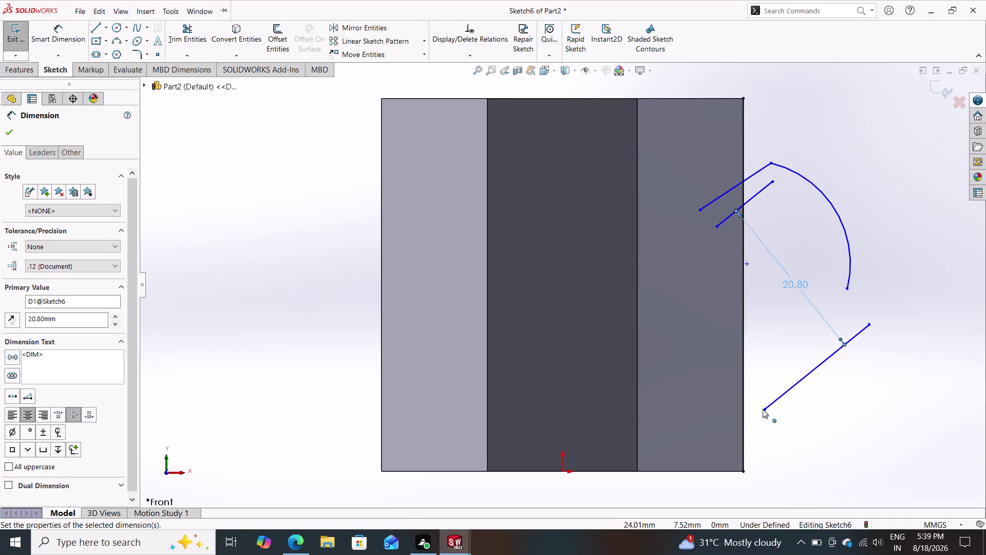
Stretch the lower handle line down-left and line up the short upper line with the upper line.
drag(764, 409, 729, 431)
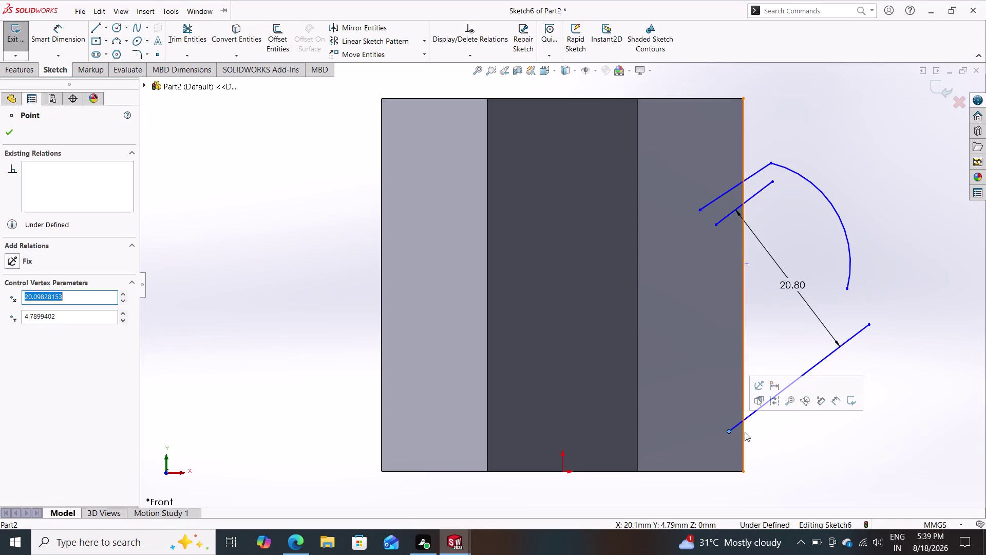
click(787, 443)
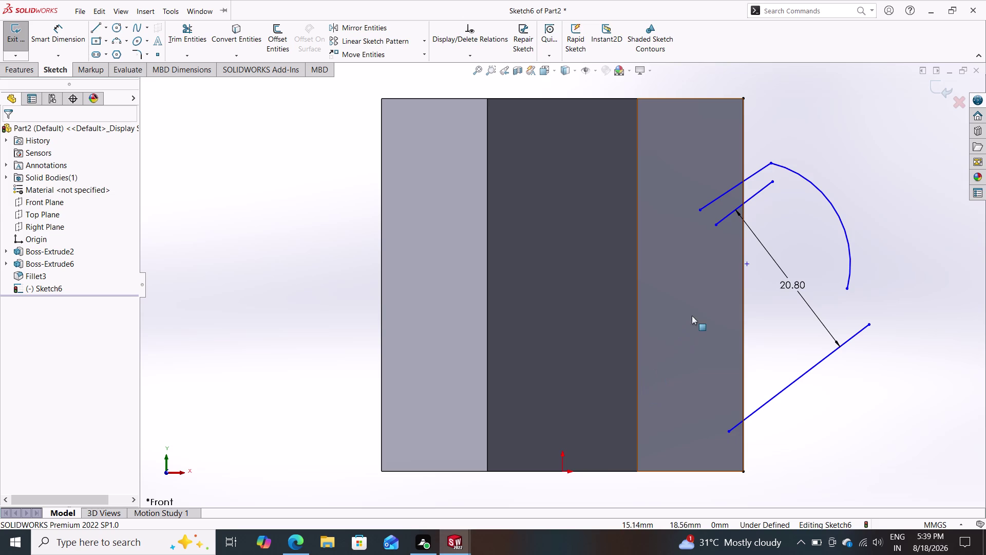
drag(731, 214, 730, 211)
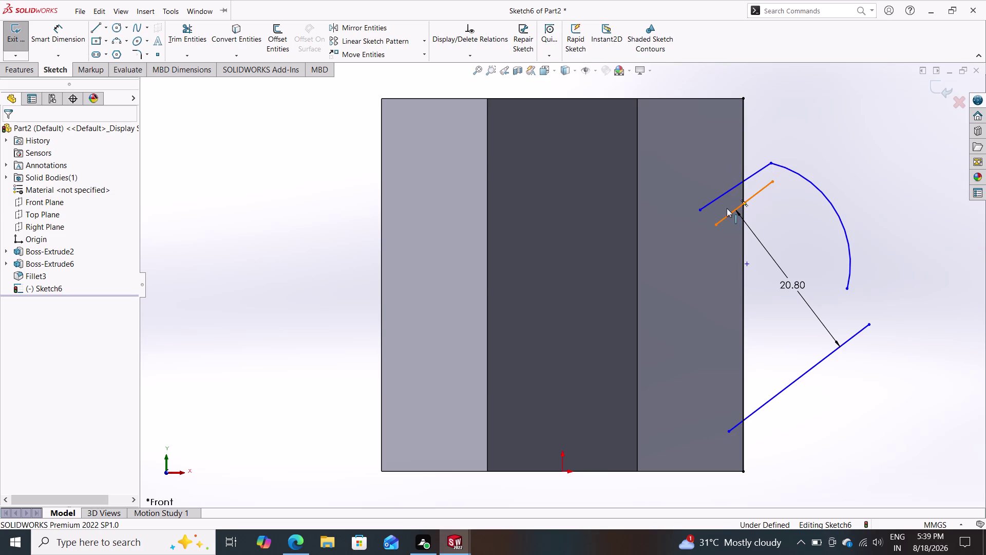
drag(730, 212, 712, 182)
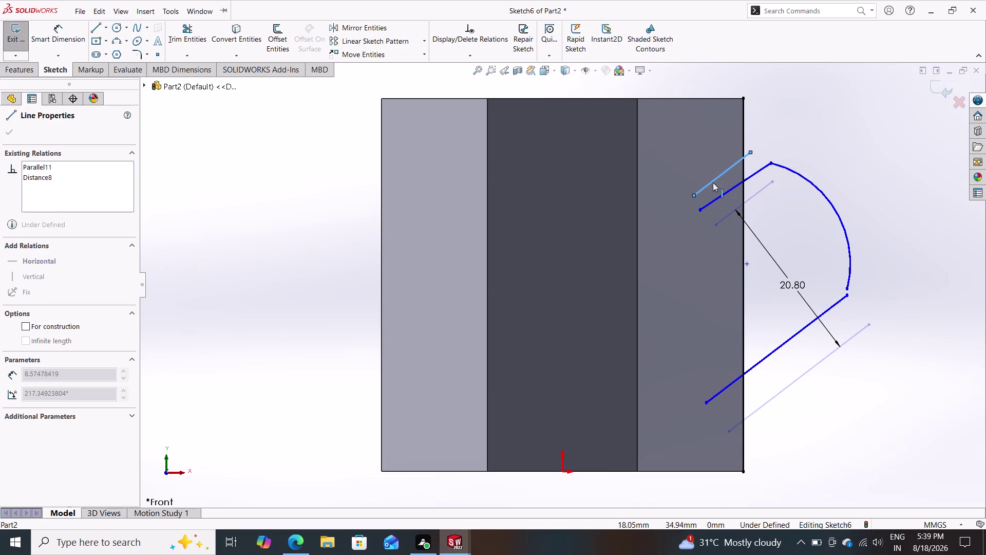
drag(712, 182, 721, 186)
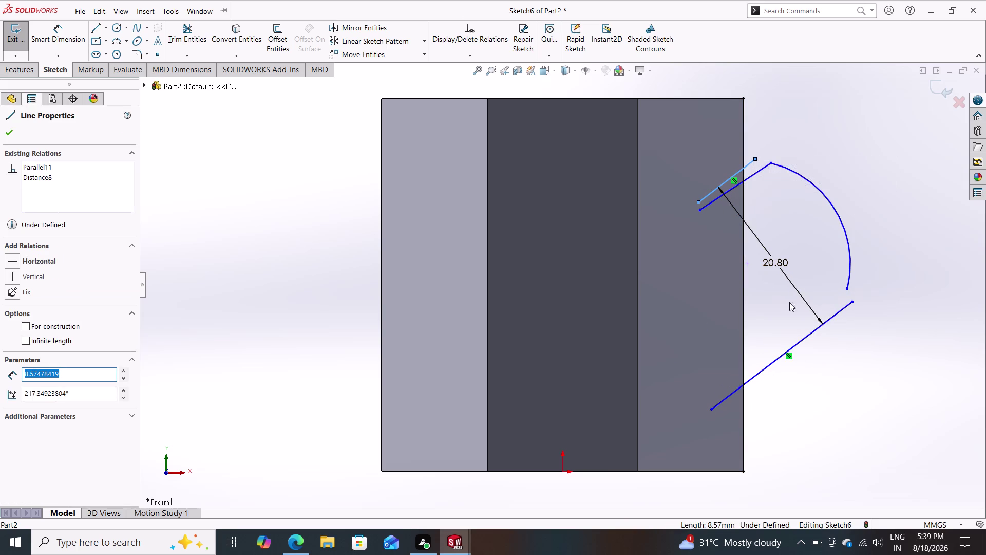
click(822, 353)
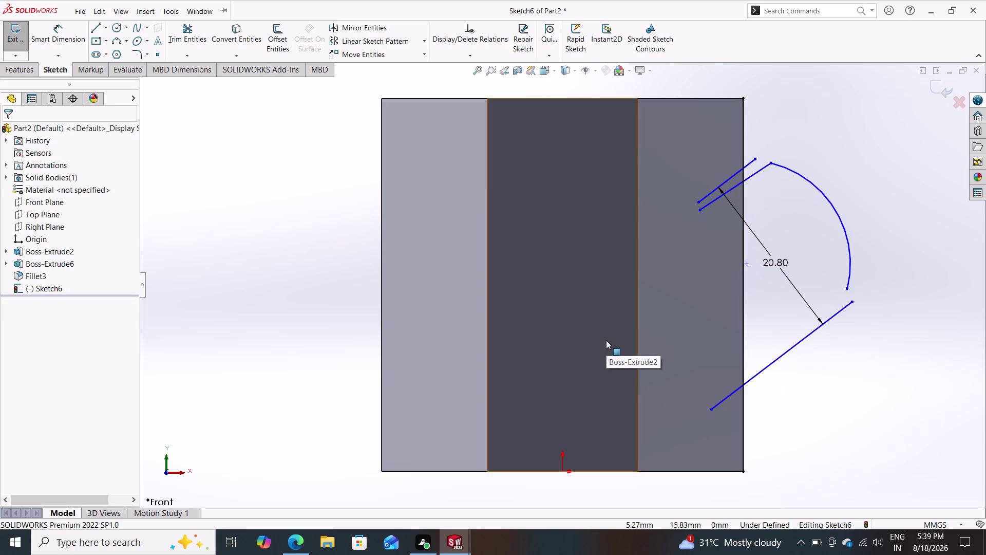
Move the arc-attached upper line onto the other upper line and delete the duplicate.
drag(753, 175, 751, 173)
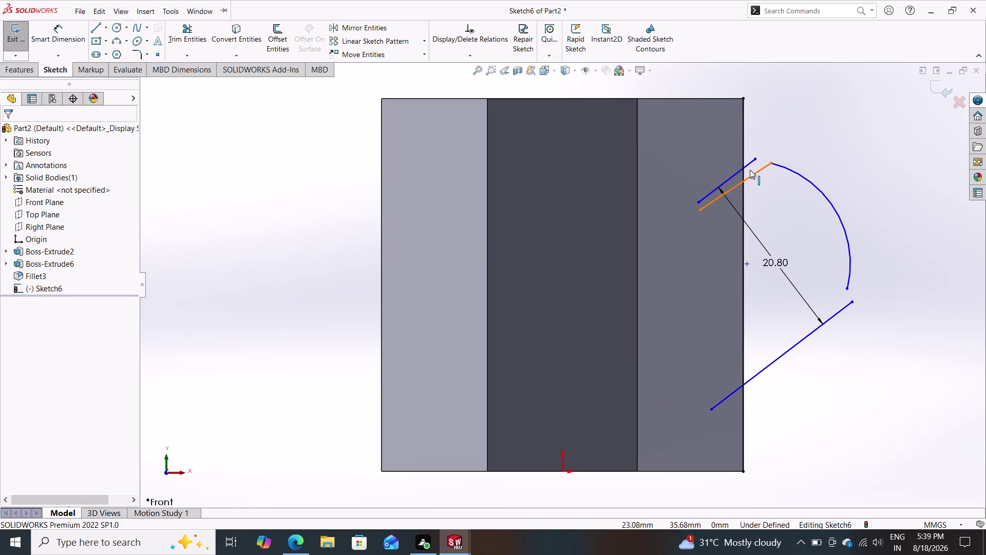
drag(752, 173, 766, 126)
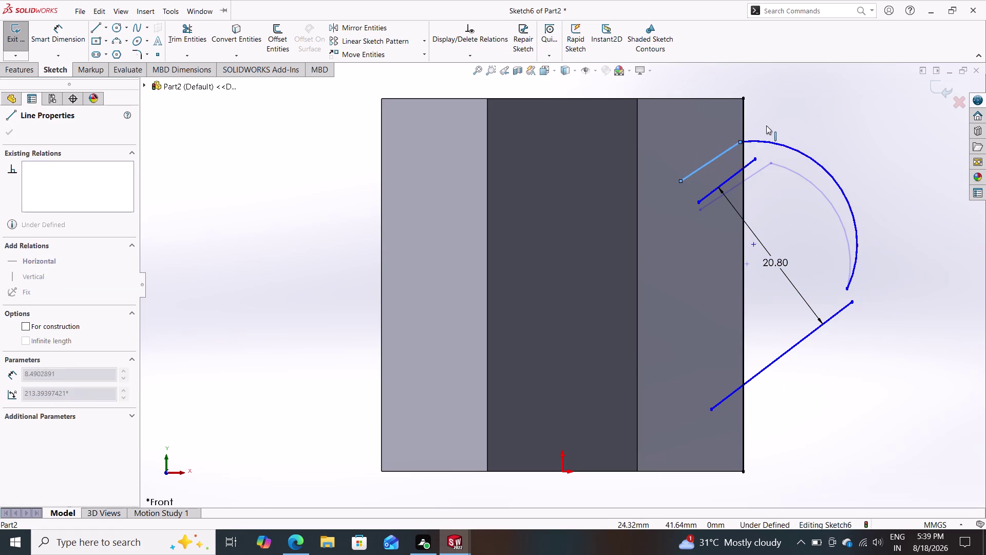
drag(765, 127, 770, 182)
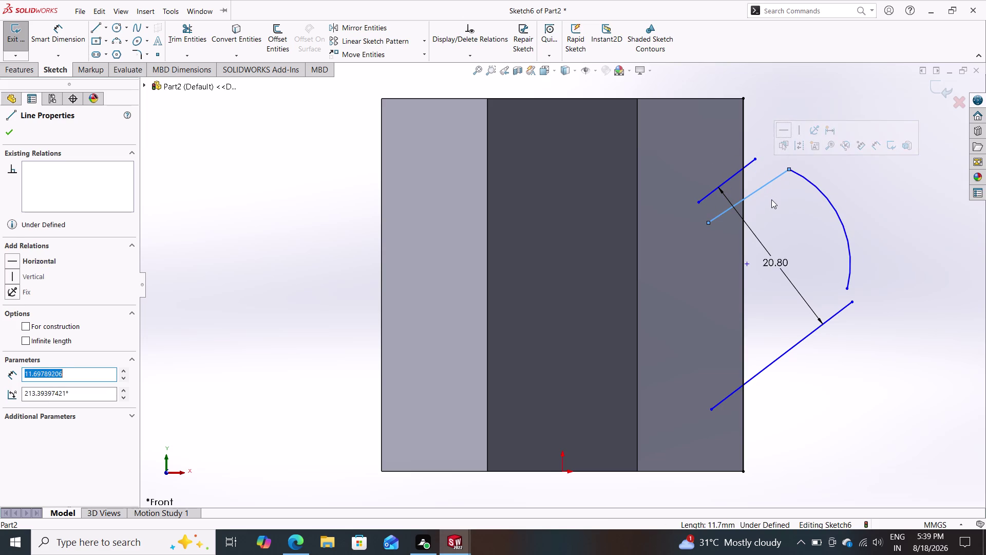
click(771, 199)
drag(755, 189, 744, 163)
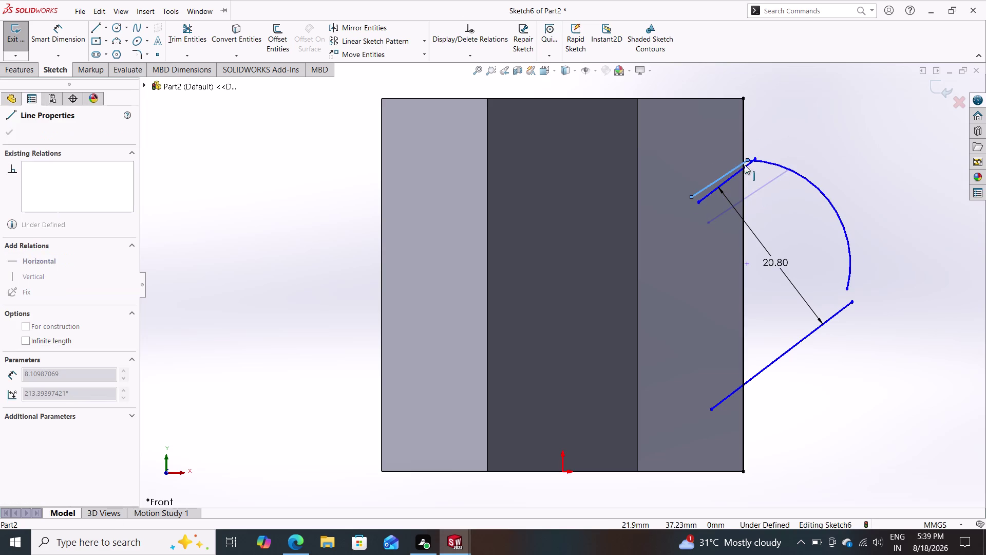
drag(744, 163, 770, 193)
key(Delete)
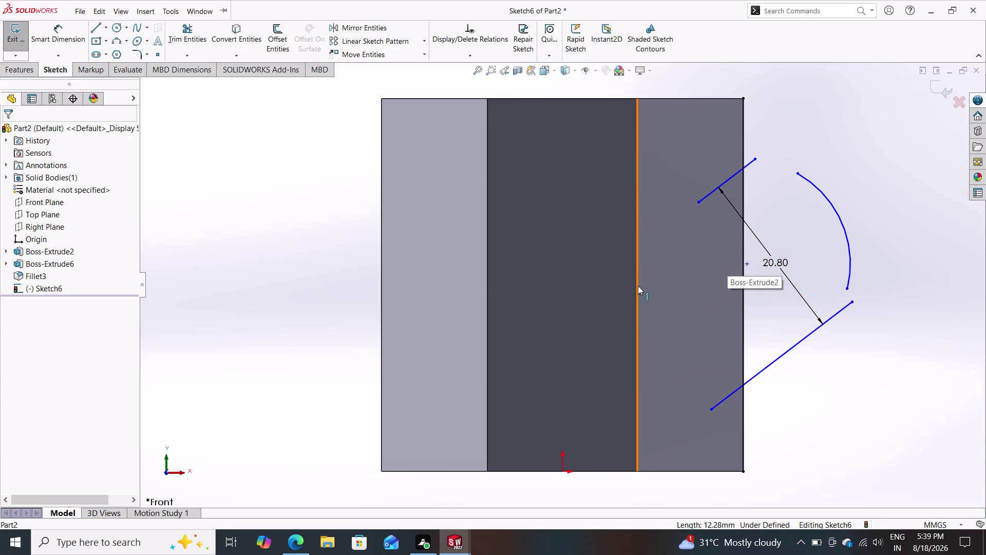
click(95, 26)
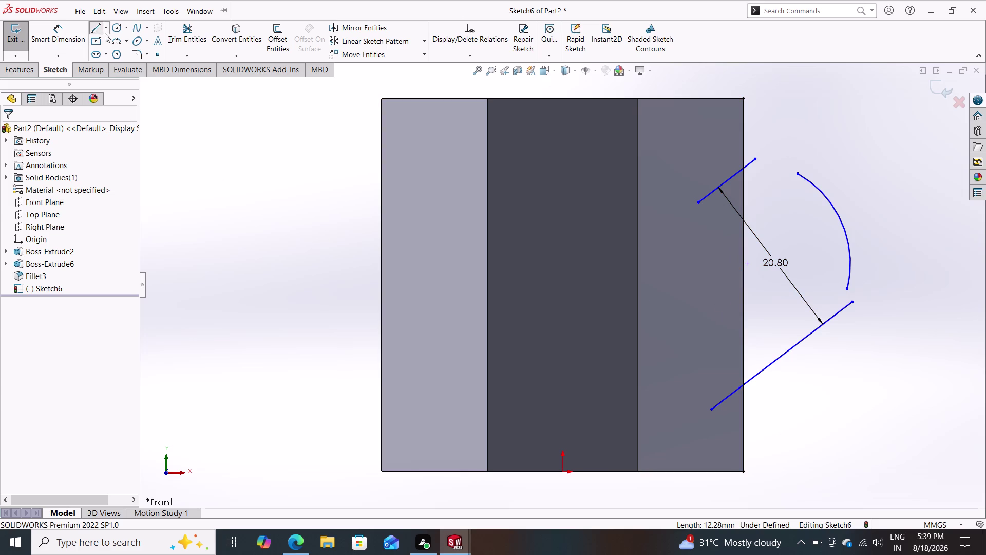
Draw a slanted line just below the lower handle line, roughly parallel to it.
click(722, 430)
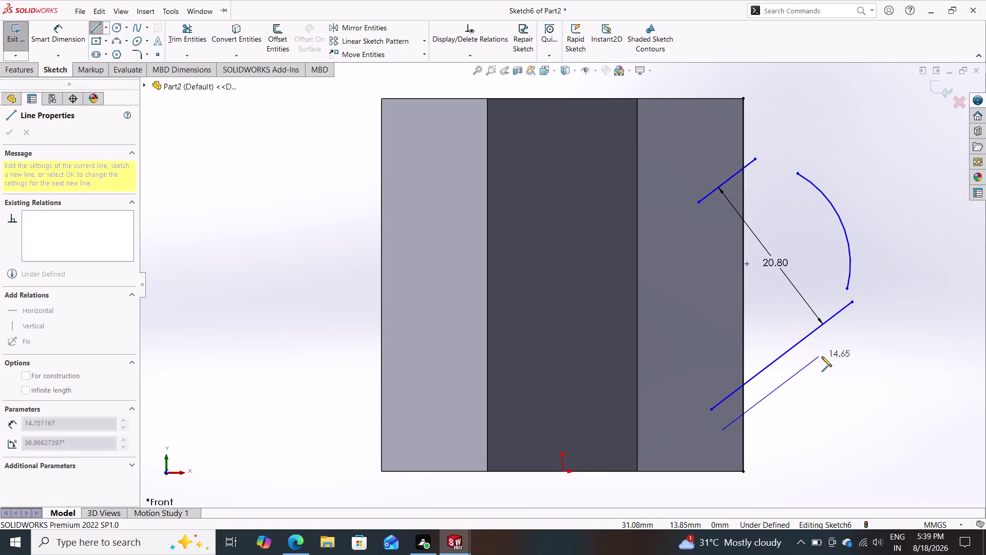
click(849, 339)
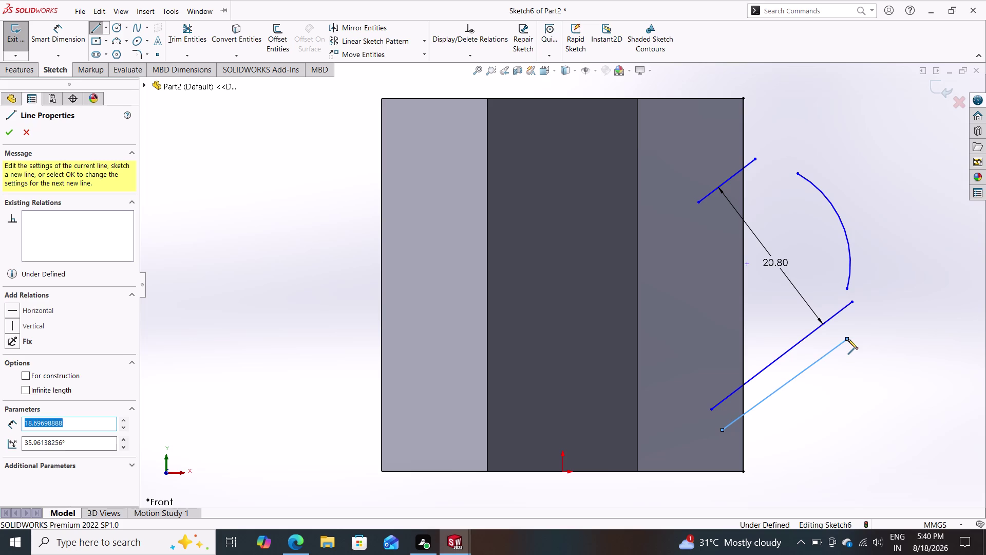
key(Escape)
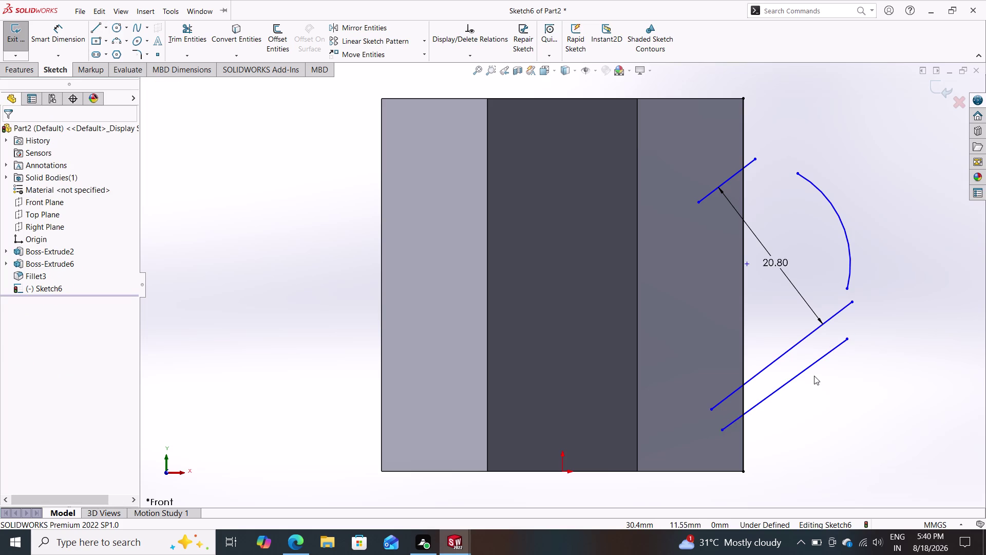
click(775, 359)
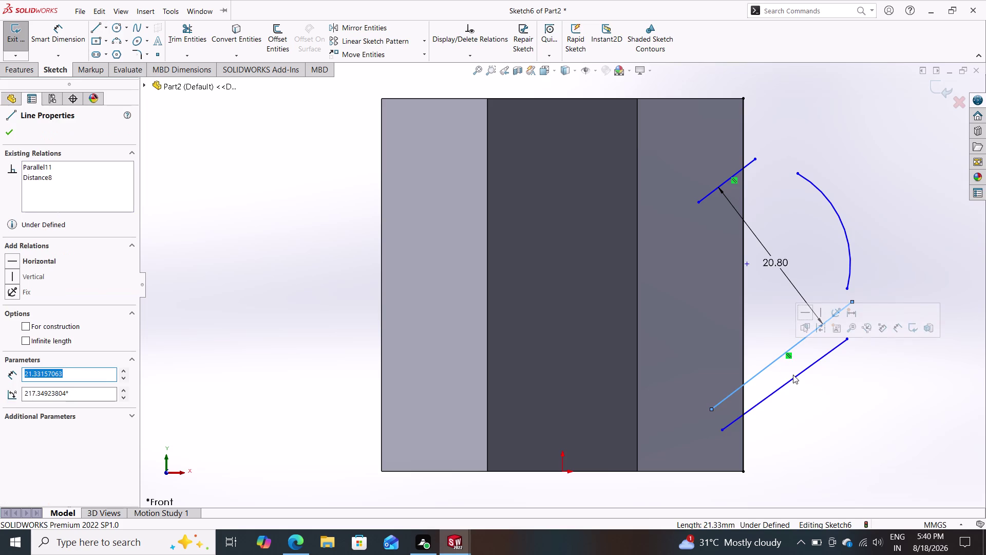
click(793, 375)
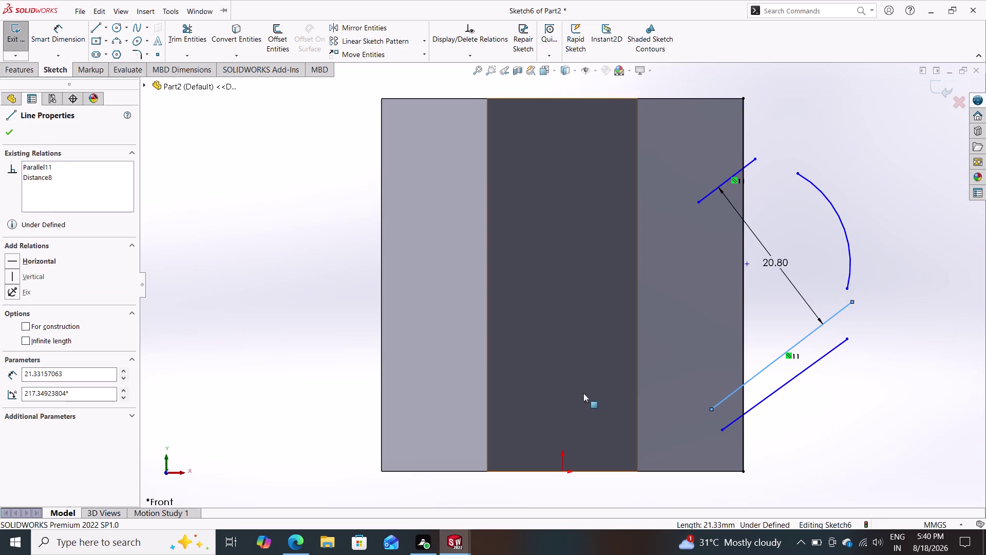
key(Escape)
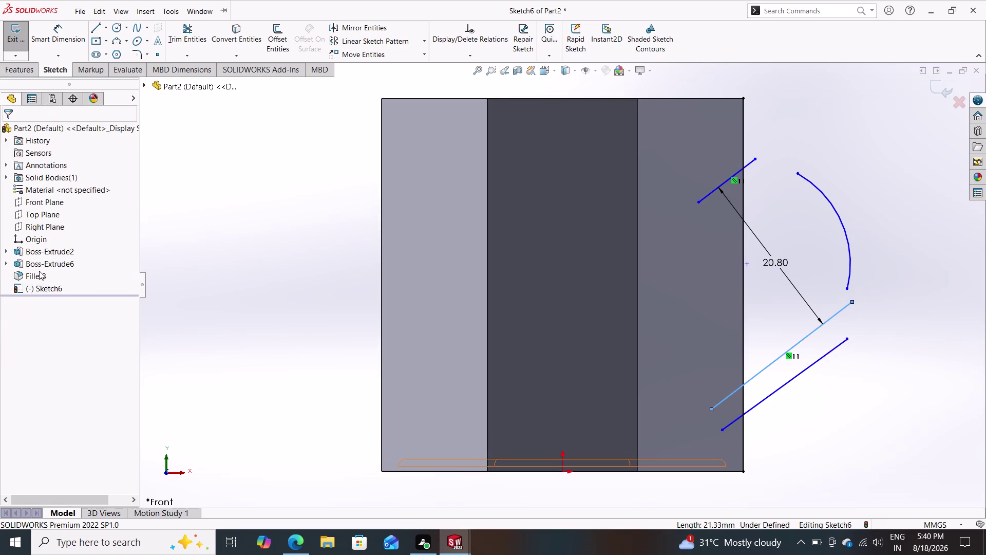
key(Escape)
key(Escape)
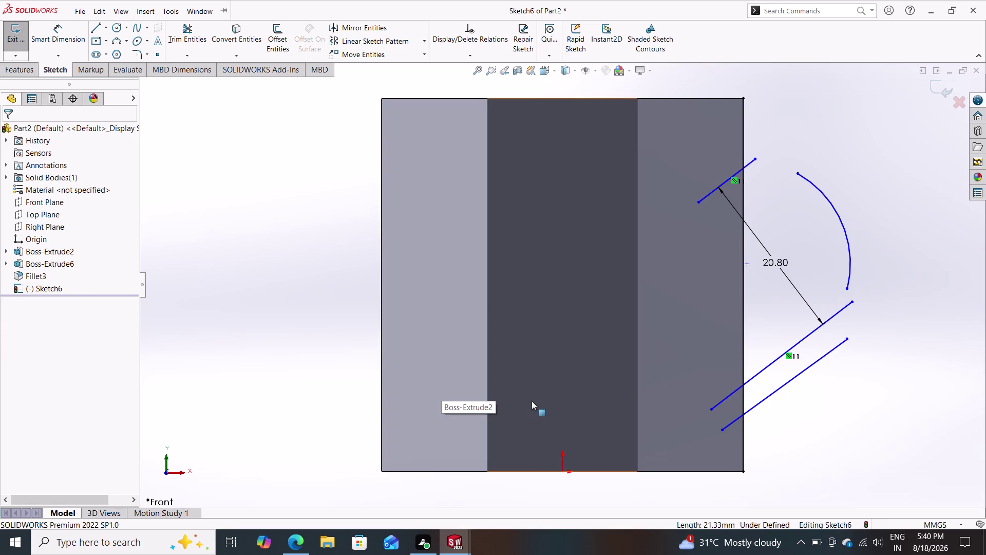
click(727, 182)
key(Delete)
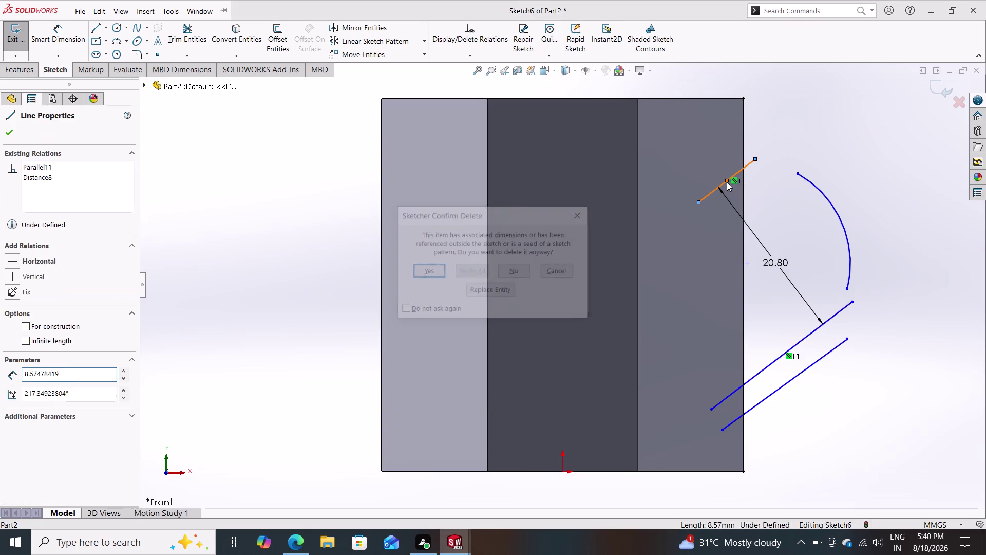
click(582, 217)
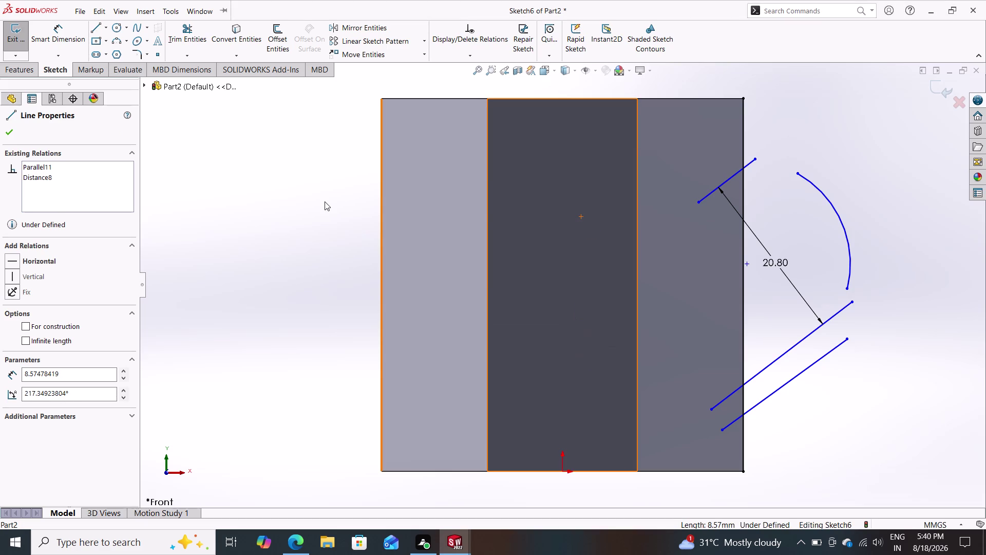
click(59, 30)
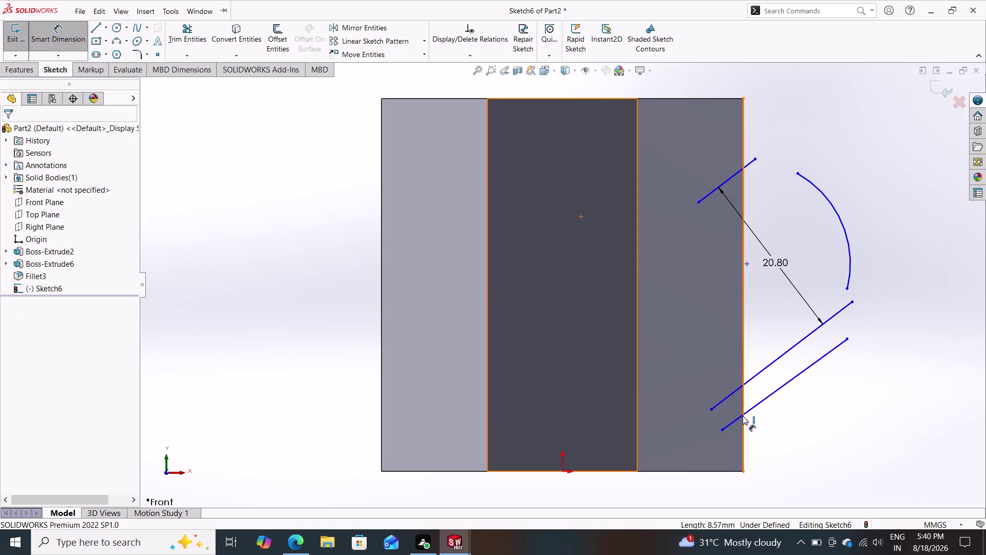
click(743, 415)
key(Escape)
key(Escape)
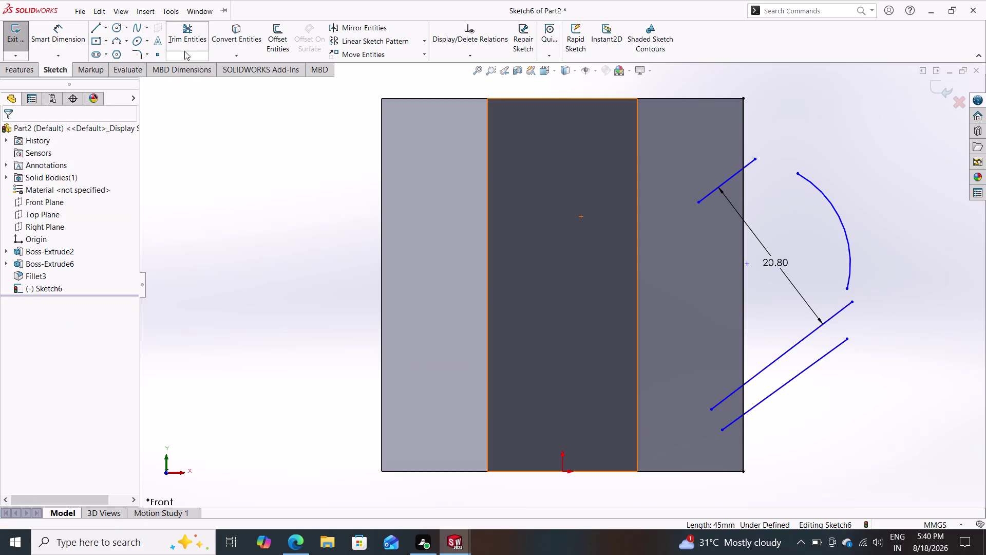
Trim both lower handle lines back to the mug side.
click(189, 29)
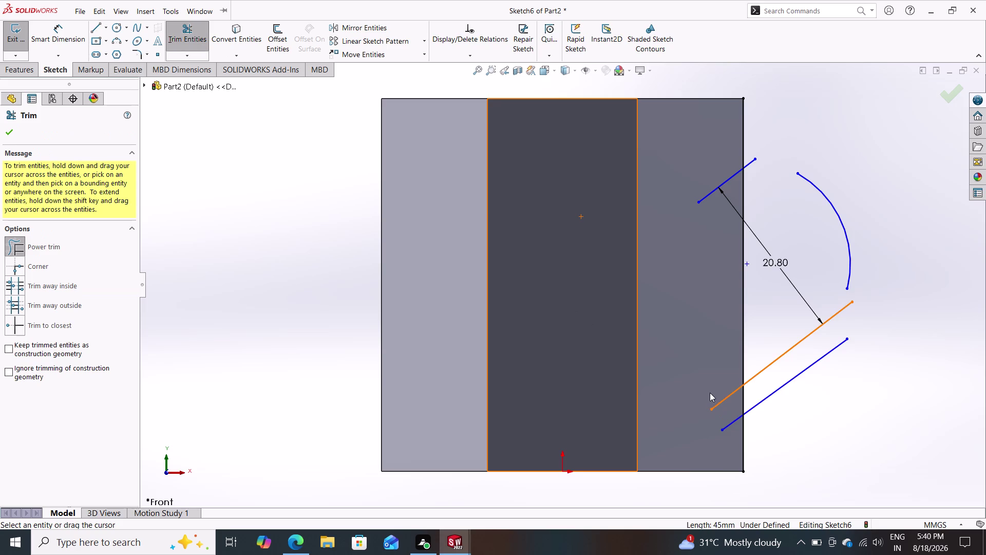
drag(705, 367, 733, 429)
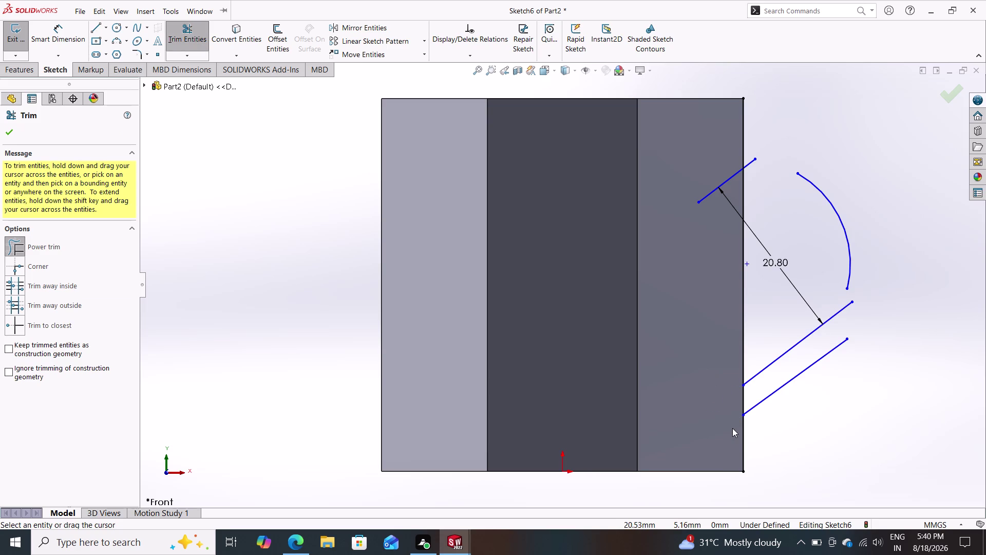
key(Escape)
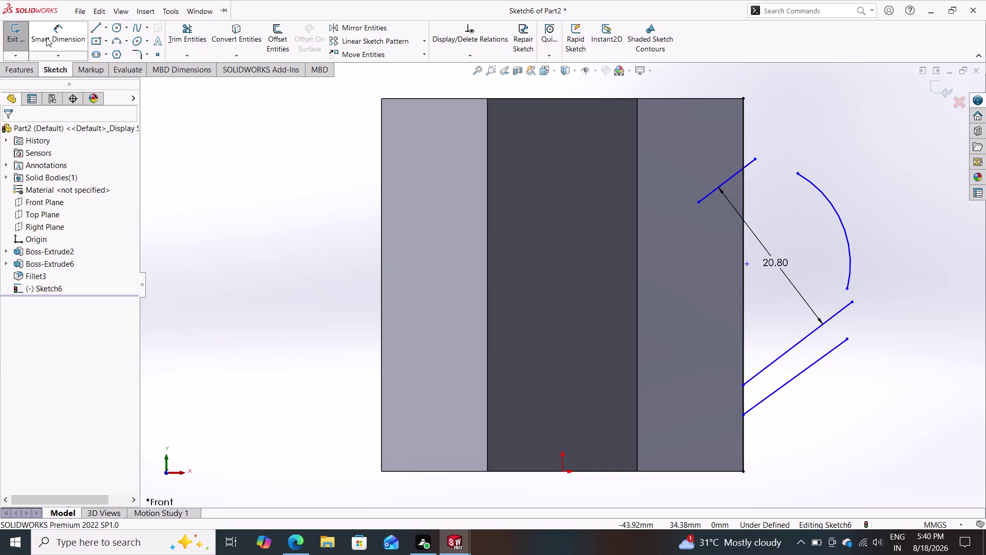
Dimension the new lower handle line to 15.30 mm.
click(48, 37)
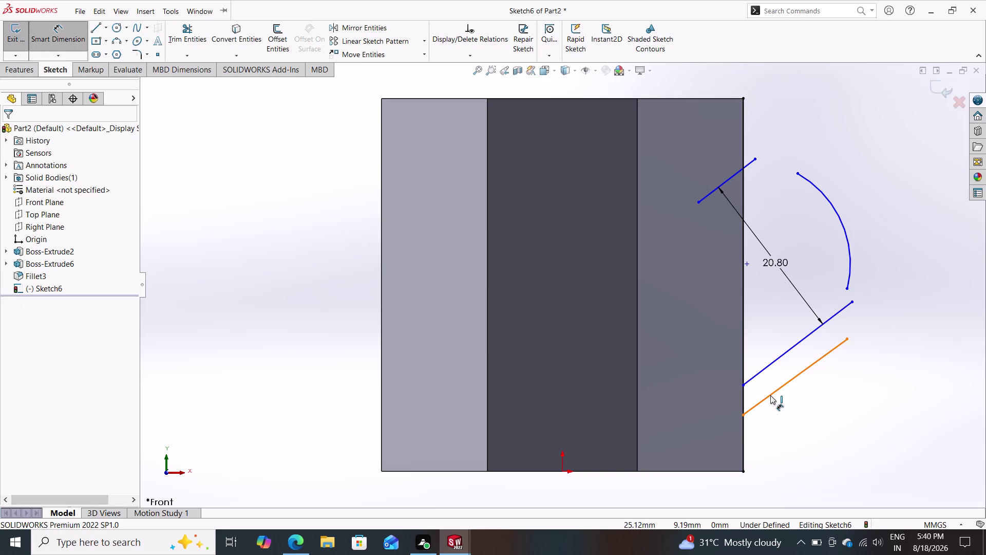
click(771, 395)
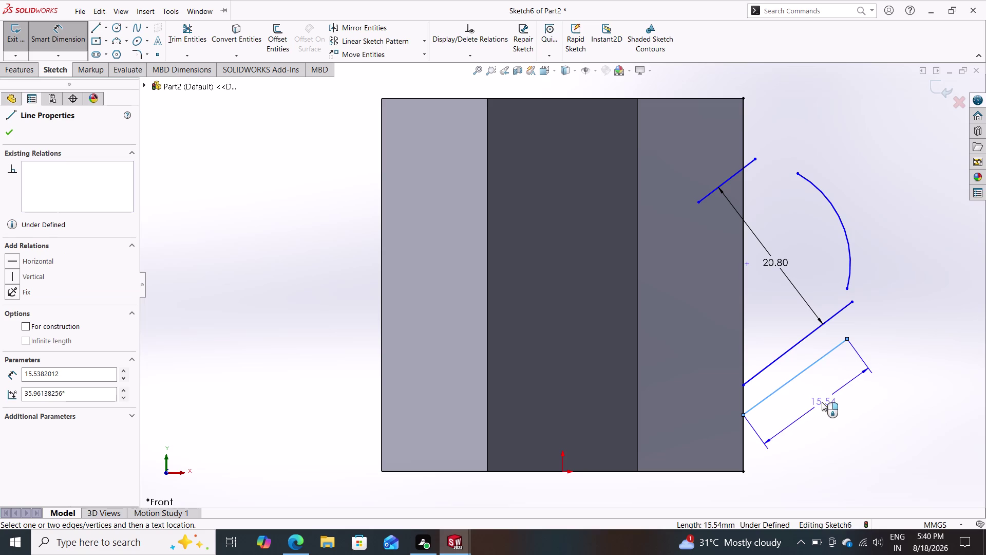
click(820, 403)
key(1)
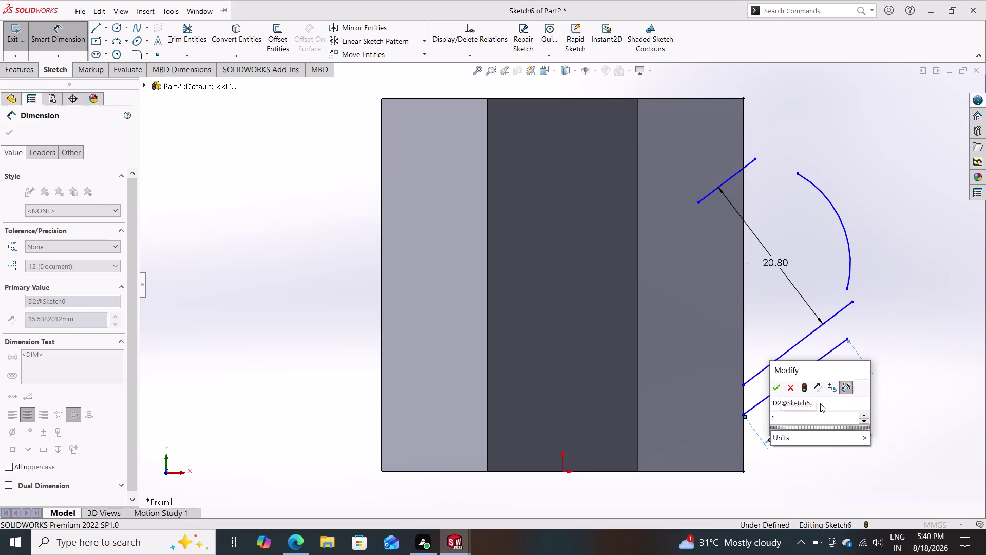
text(5.3)
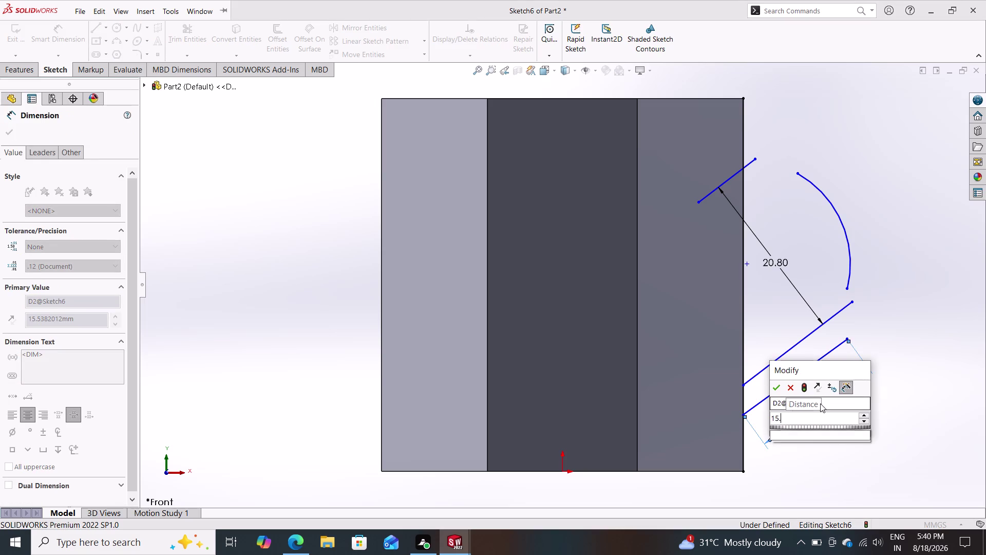
key(Return)
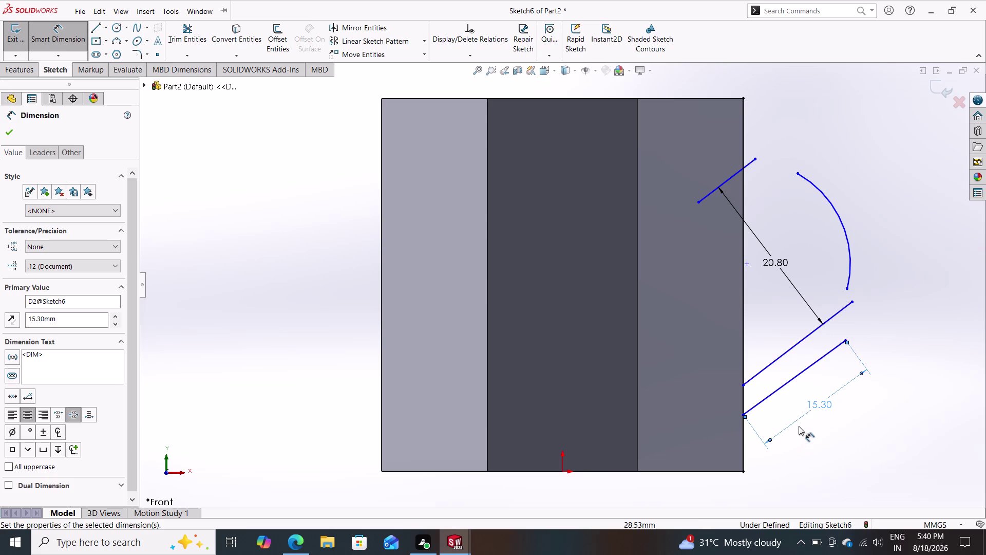
key(Escape)
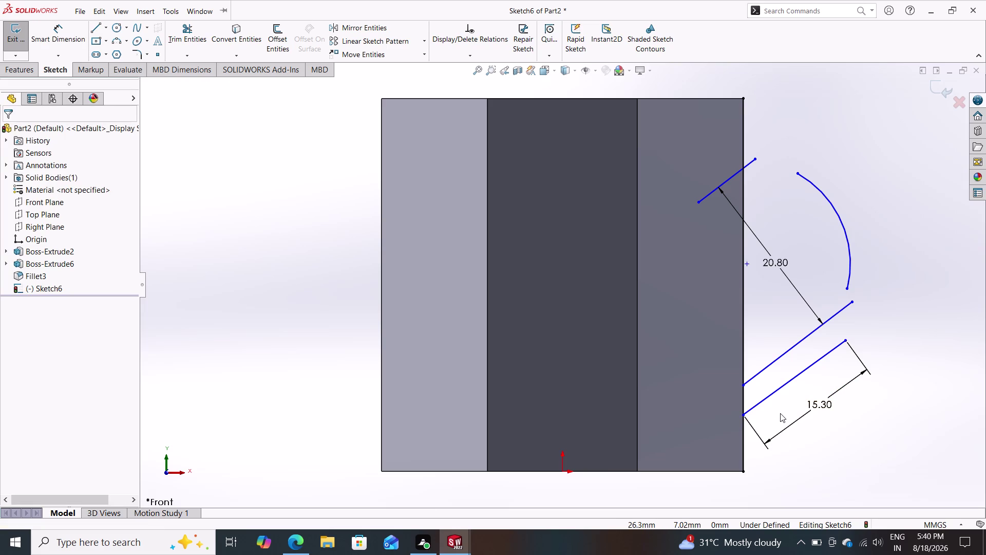
click(119, 40)
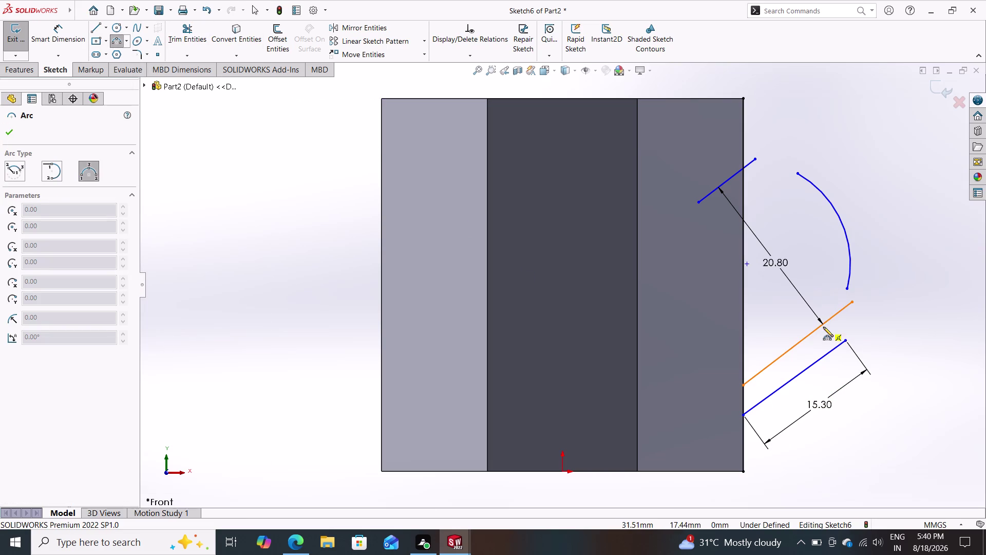
Draw a trial arc to the top line's tip, then delete both the old stray arc and the trial arc.
click(849, 340)
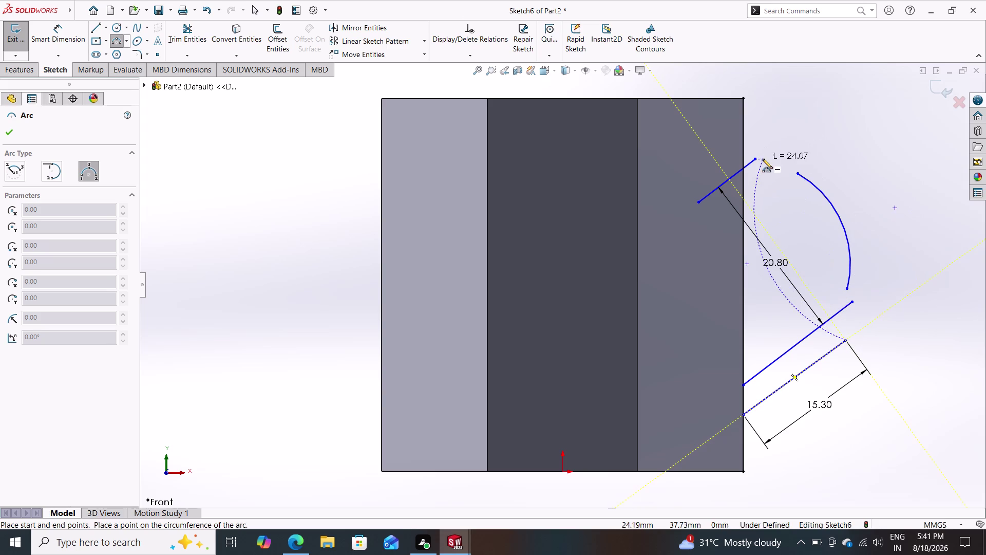
drag(756, 158, 780, 163)
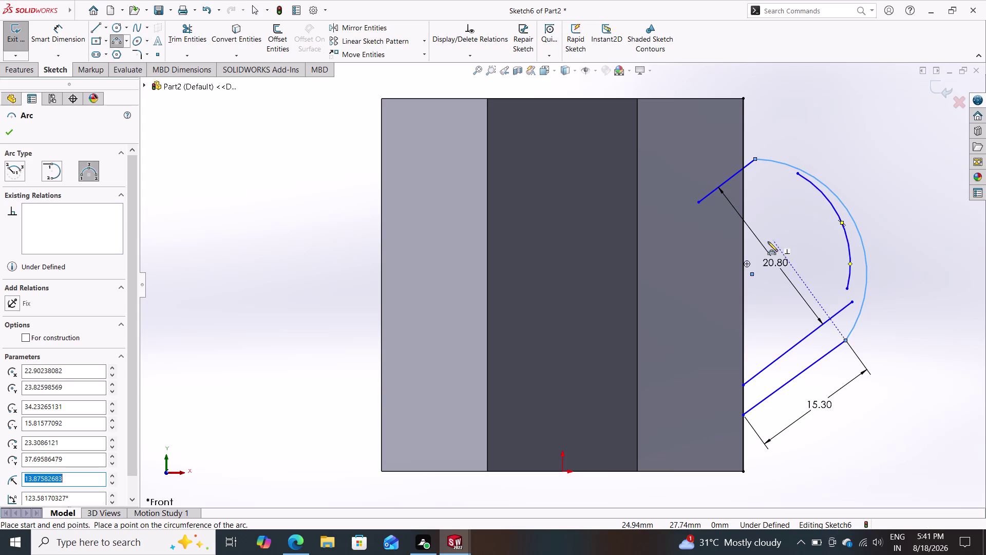
key(Escape)
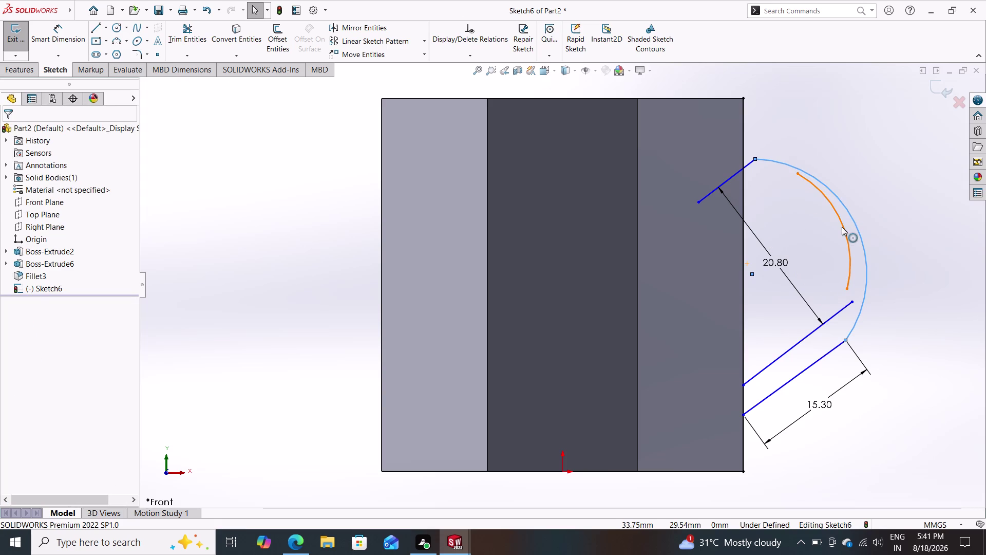
click(842, 227)
key(Delete)
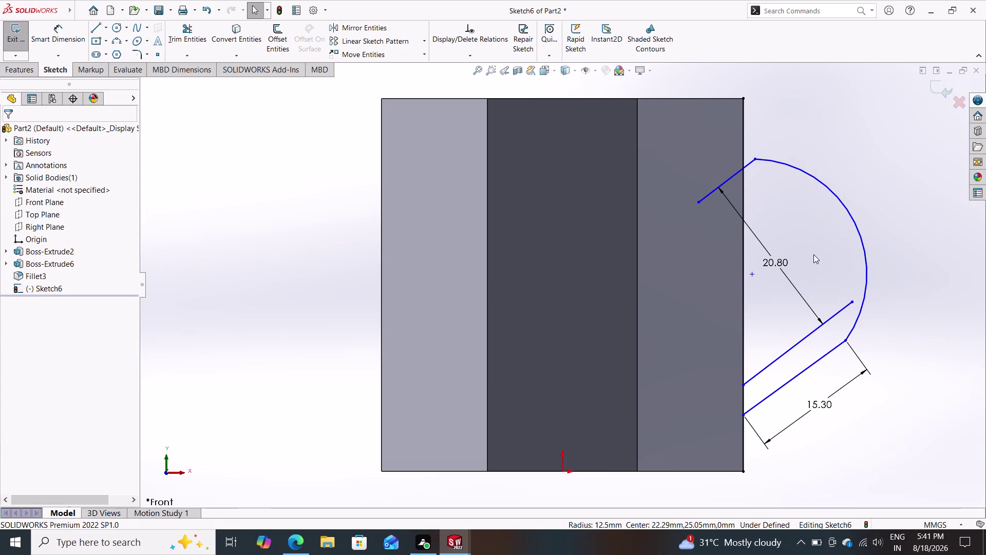
click(855, 224)
key(Delete)
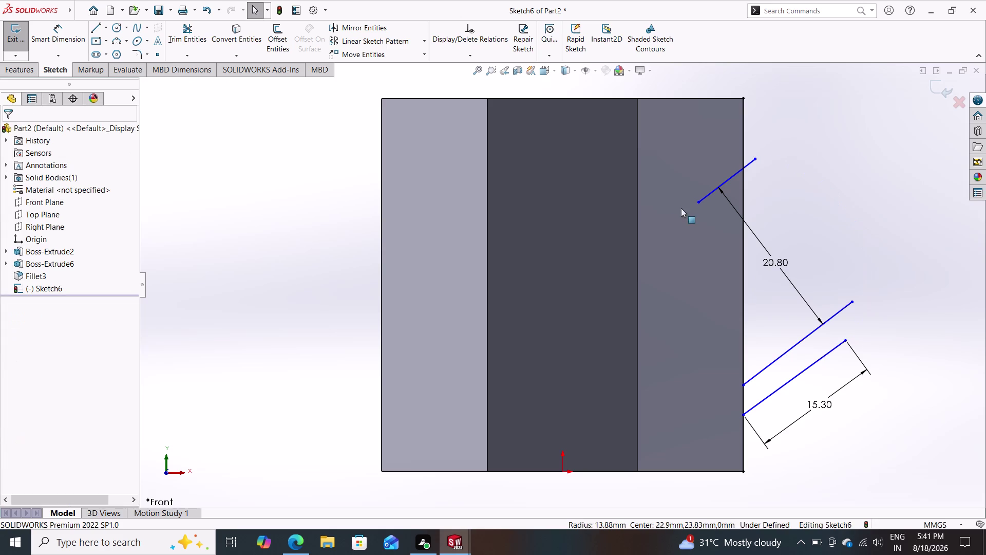
Try measuring from the middle line's outer endpoint to the top line, then cancel.
click(92, 25)
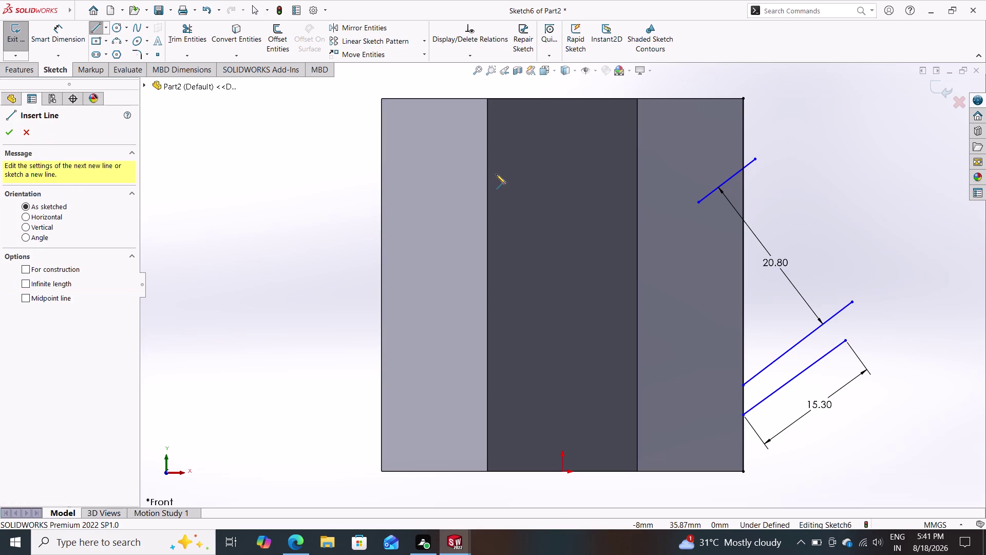
key(Escape)
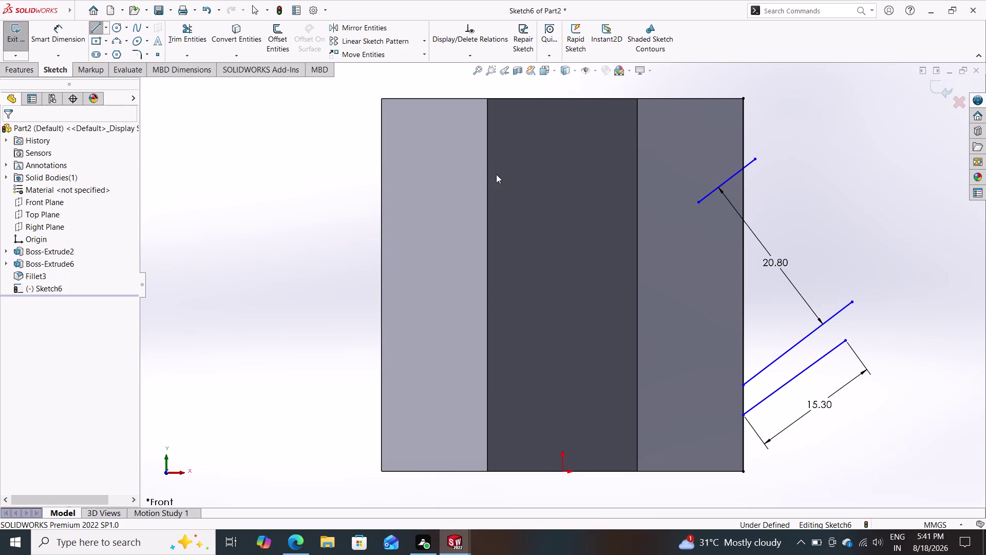
drag(62, 31, 73, 35)
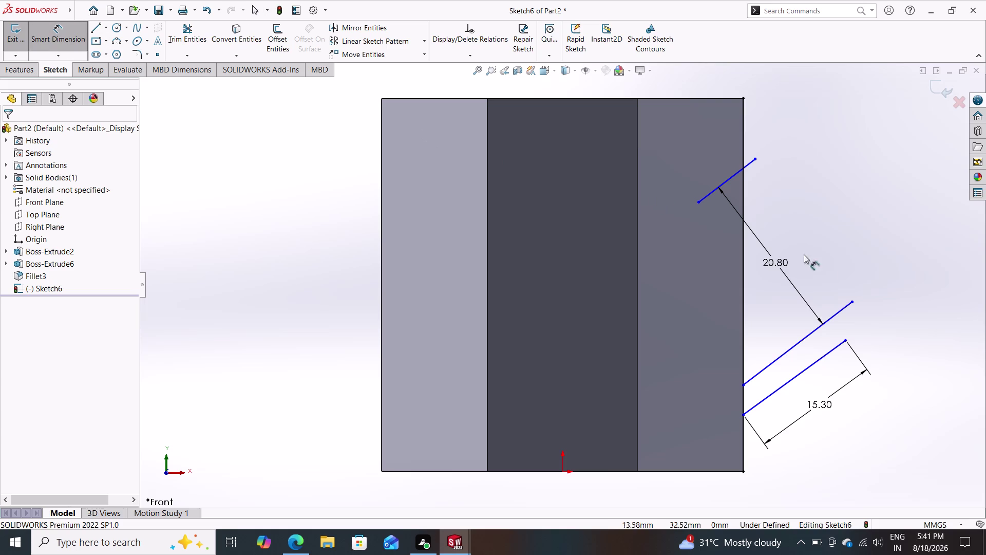
click(852, 301)
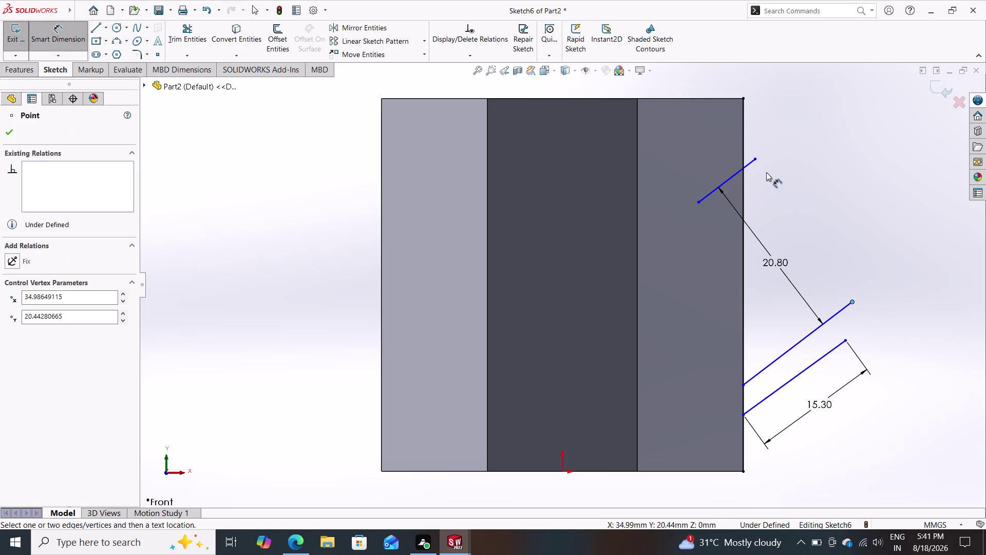
drag(755, 158, 761, 159)
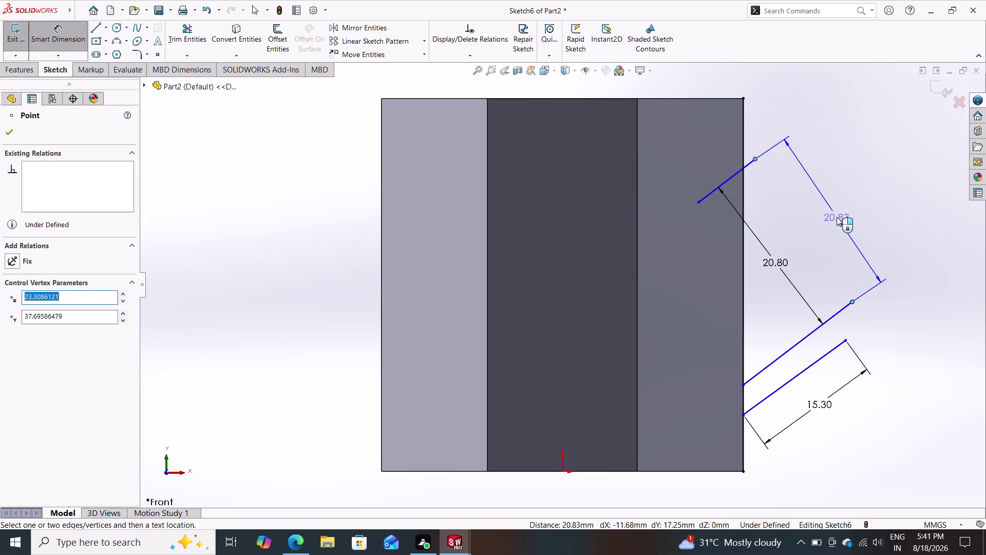
key(Escape)
key(Escape)
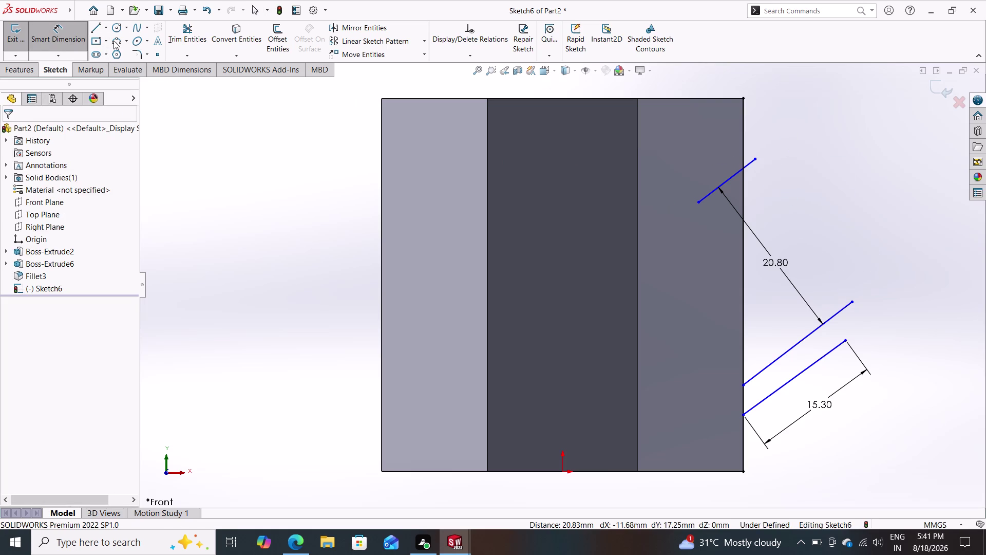
Draw a three-point arc from the middle line's outer end to the top line's outer end.
click(114, 41)
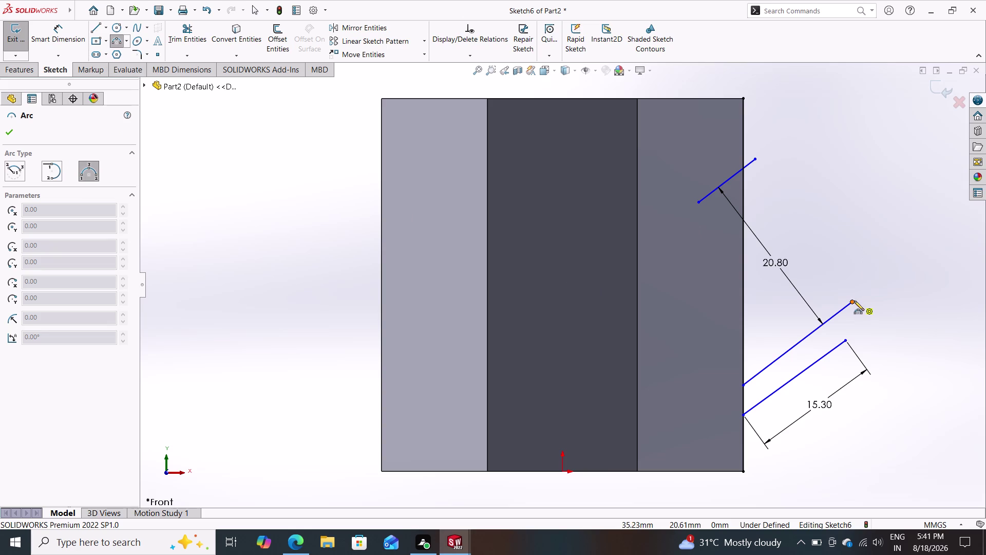
click(855, 301)
click(756, 161)
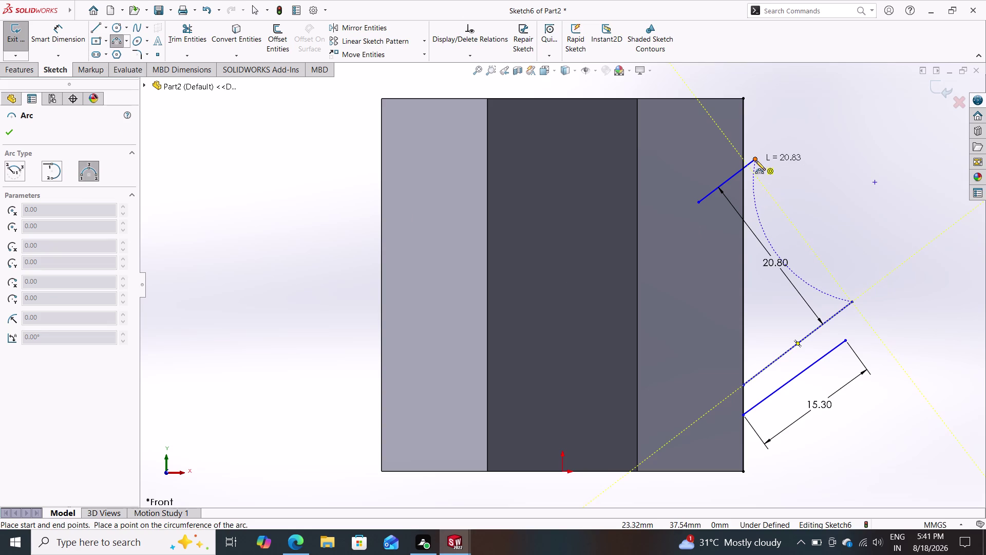
click(843, 206)
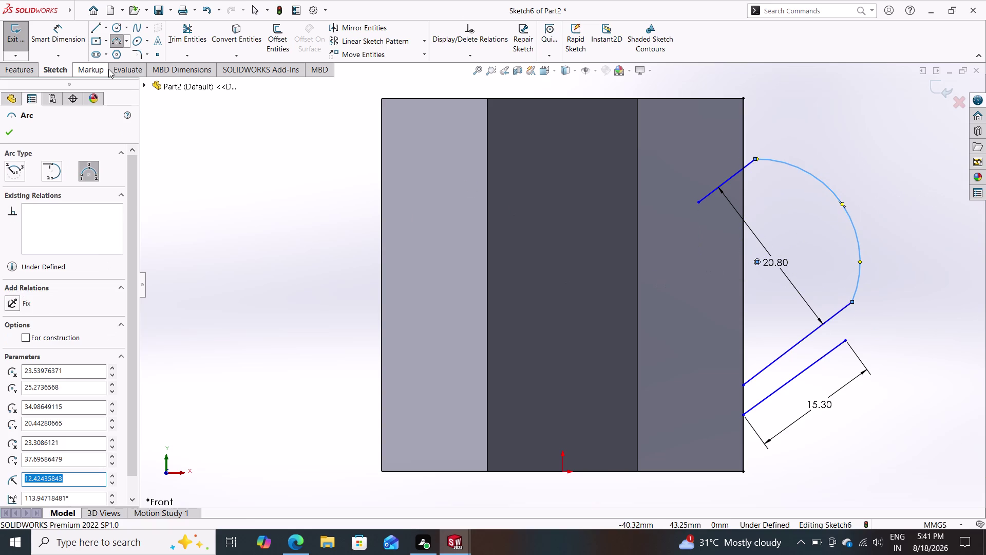
drag(68, 29, 89, 34)
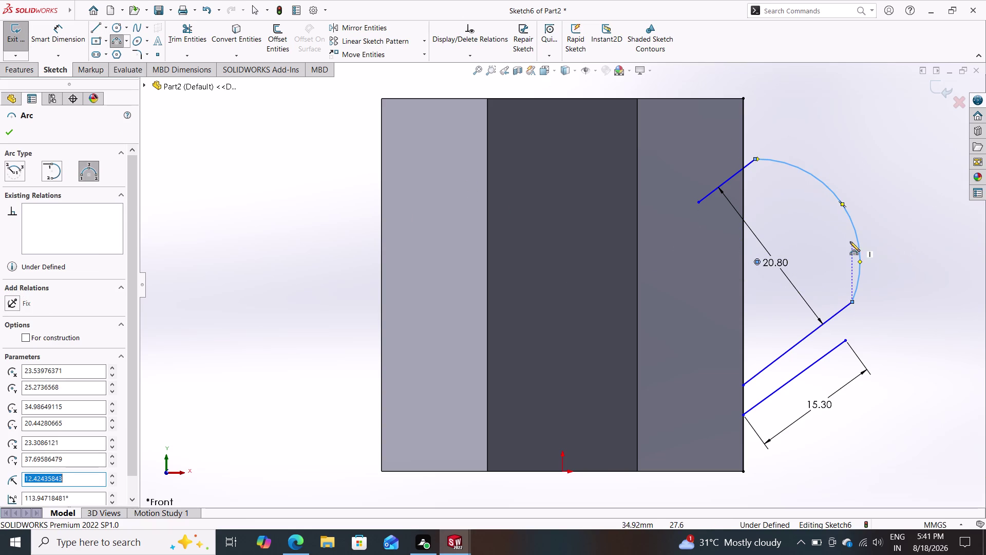
click(858, 241)
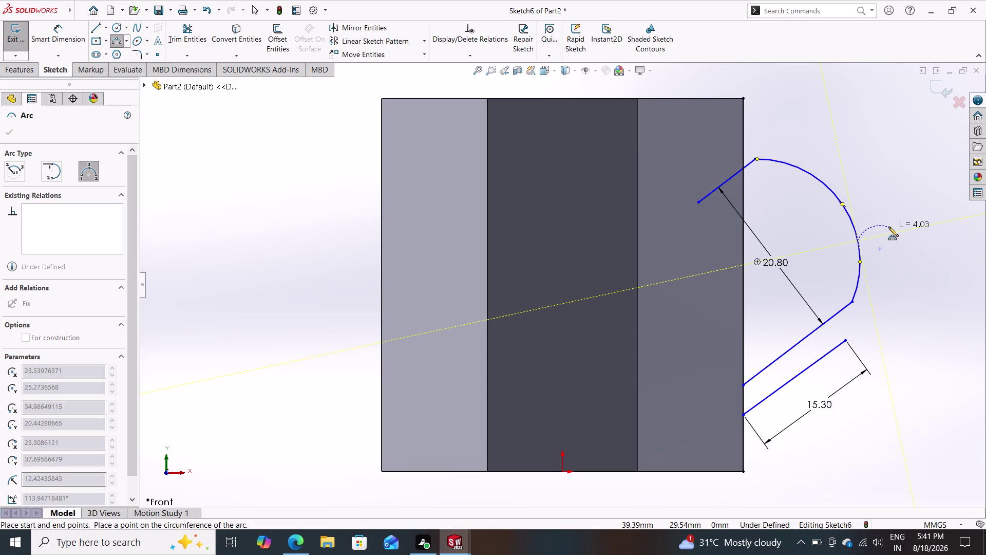
key(Escape)
key(Escape)
click(58, 30)
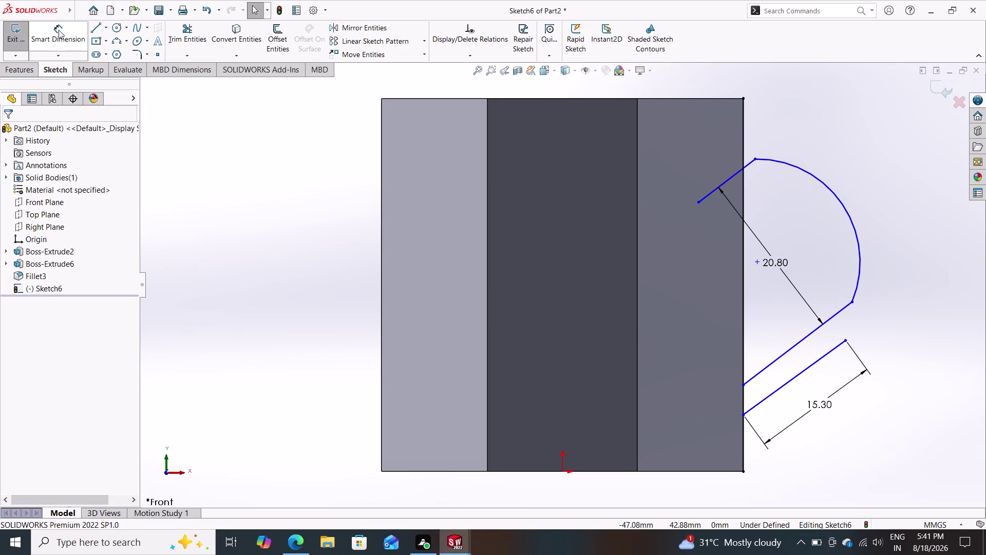
Give the inner handle arc a 10.40 mm radius dimension.
click(859, 235)
click(900, 226)
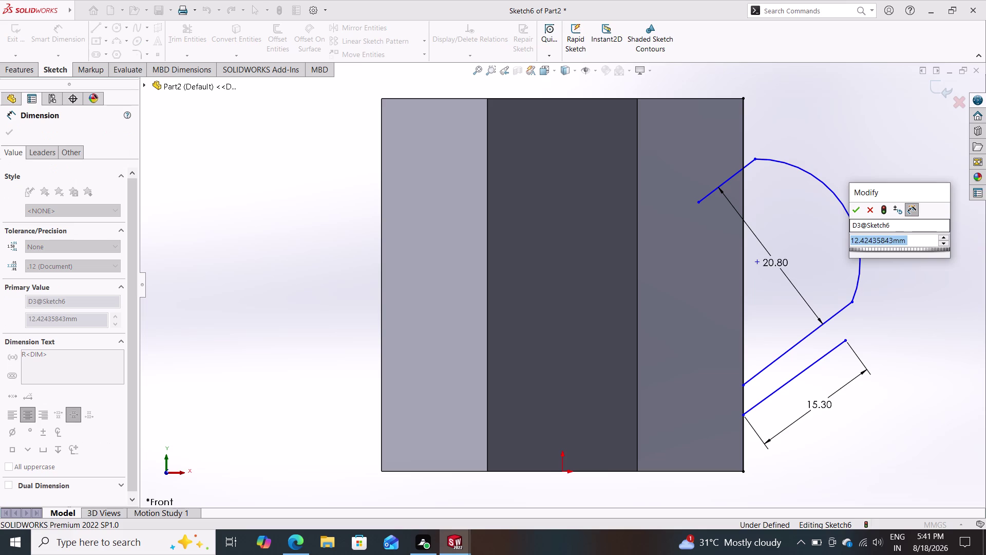
text(10.4)
key(Return)
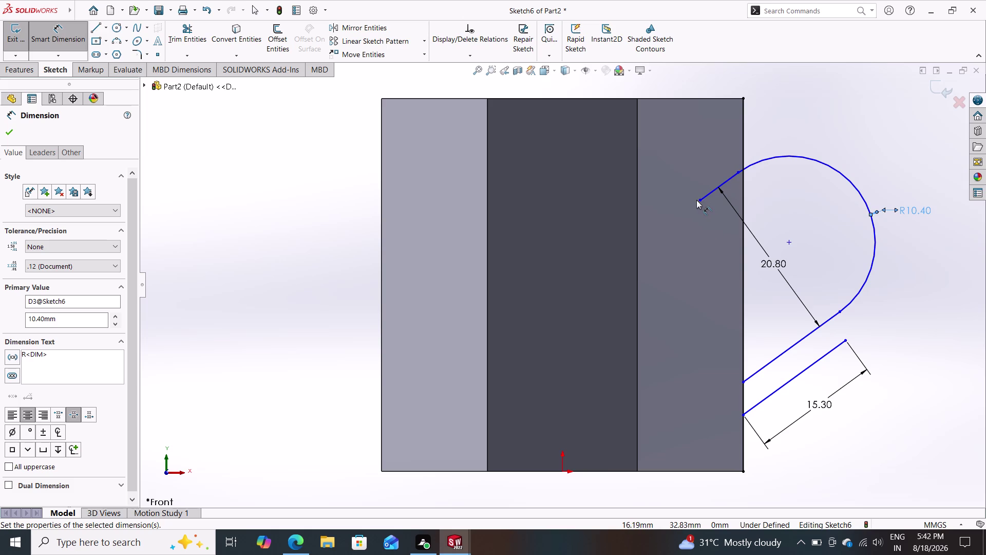
drag(699, 199, 712, 193)
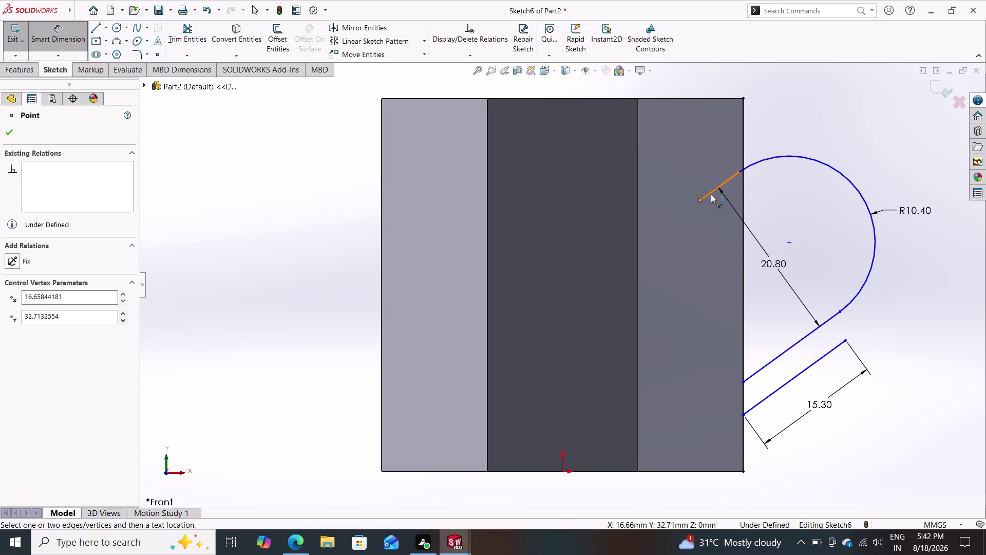
drag(711, 192, 728, 183)
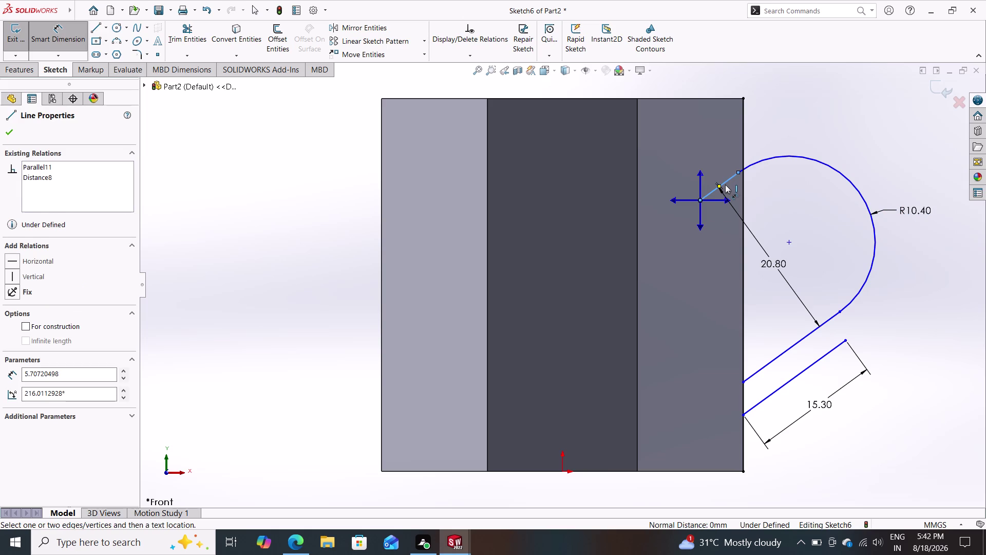
key(Escape)
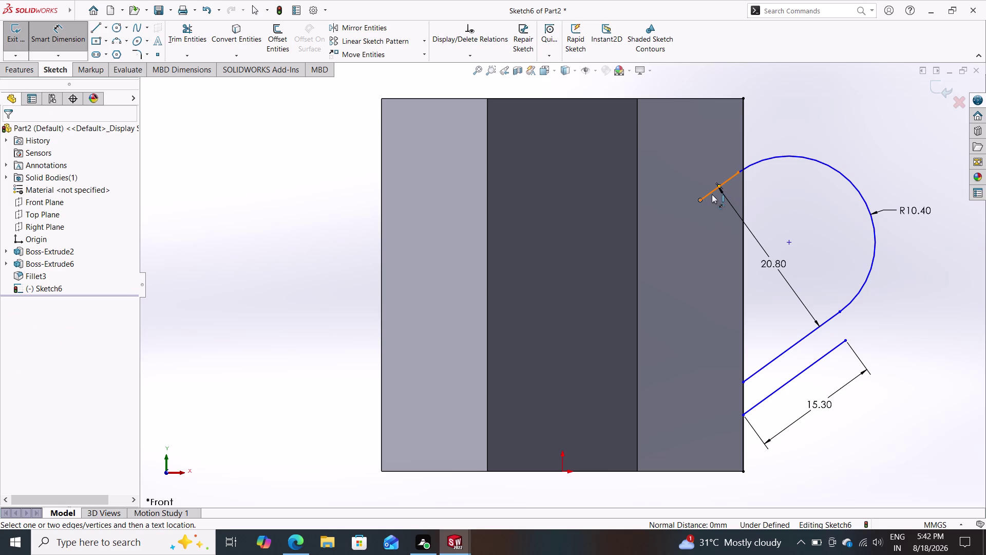
drag(712, 192, 732, 184)
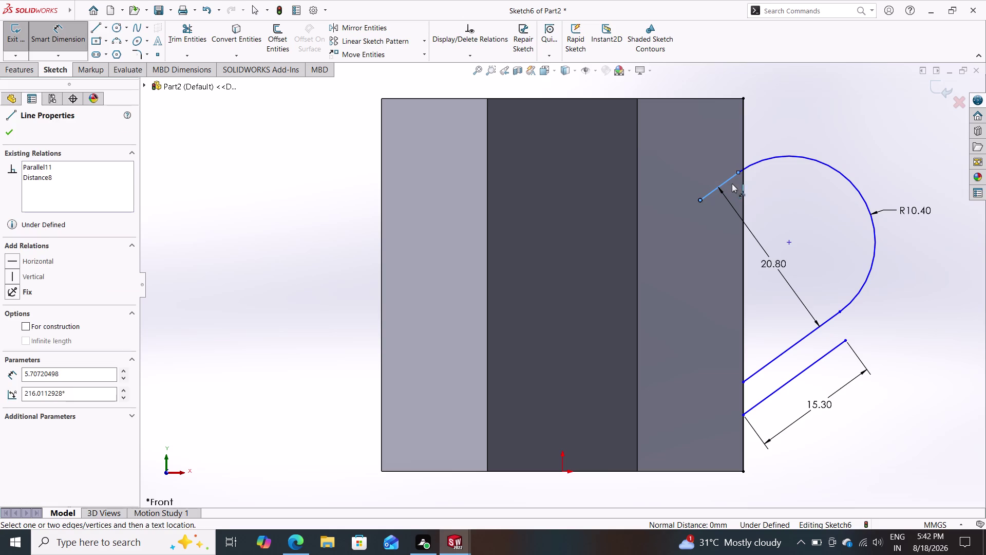
drag(733, 184, 733, 183)
drag(729, 181, 742, 168)
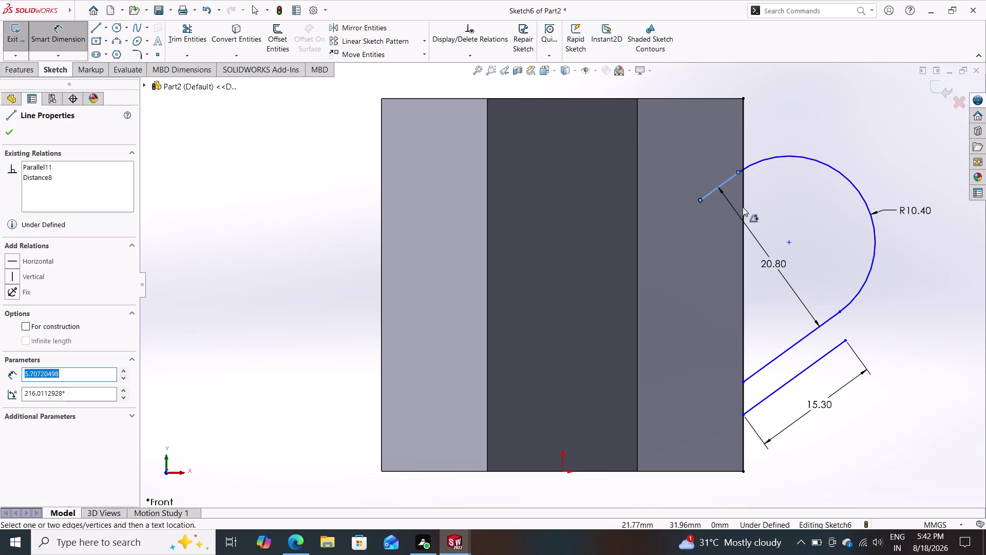
key(Escape)
drag(765, 162, 774, 157)
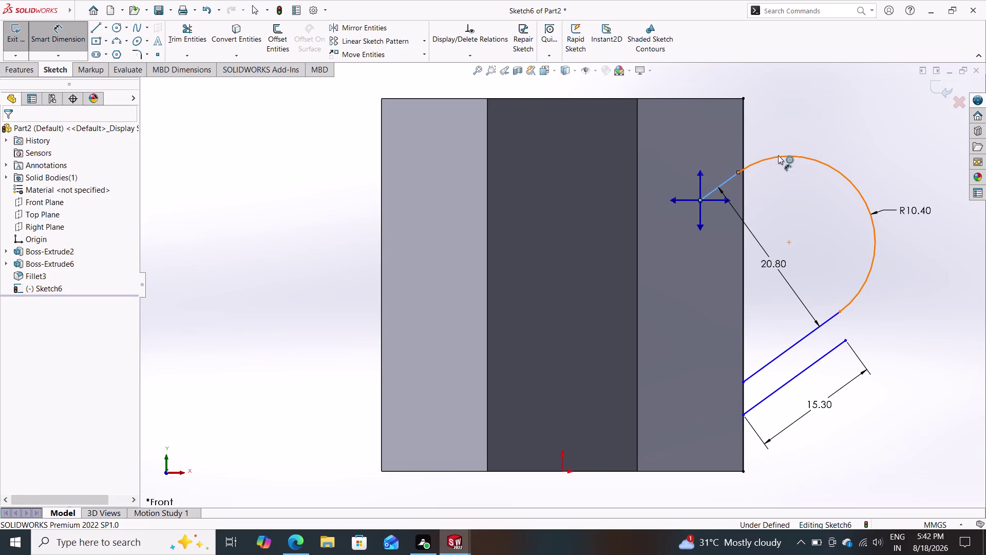
drag(774, 157, 806, 142)
key(Escape)
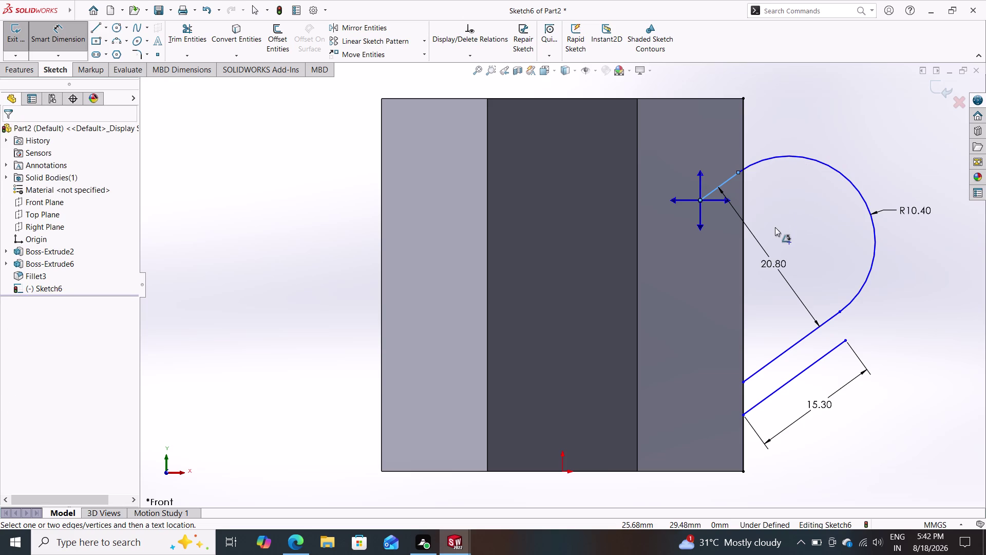
click(94, 30)
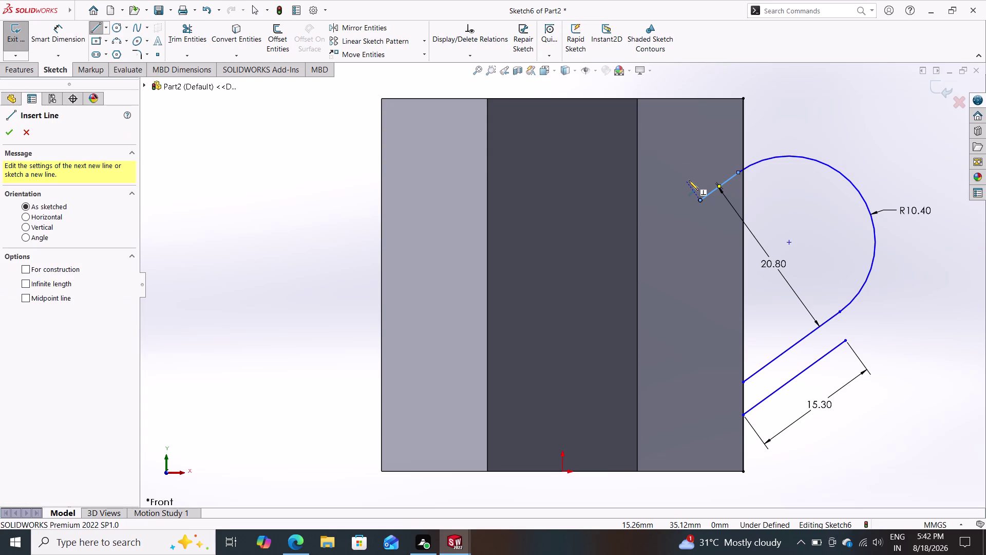
Sketch a short line just outside and parallel to the upper handle stub.
click(689, 180)
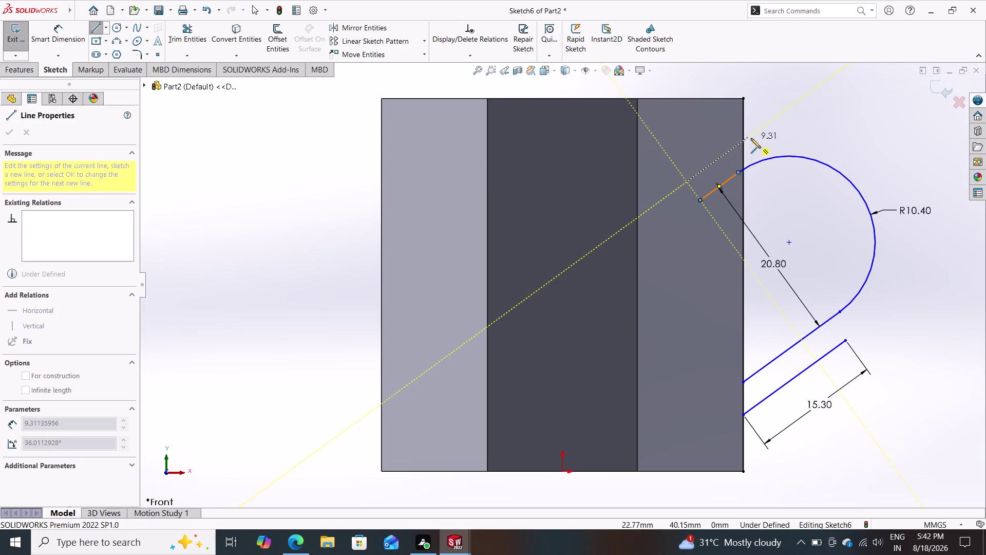
click(755, 134)
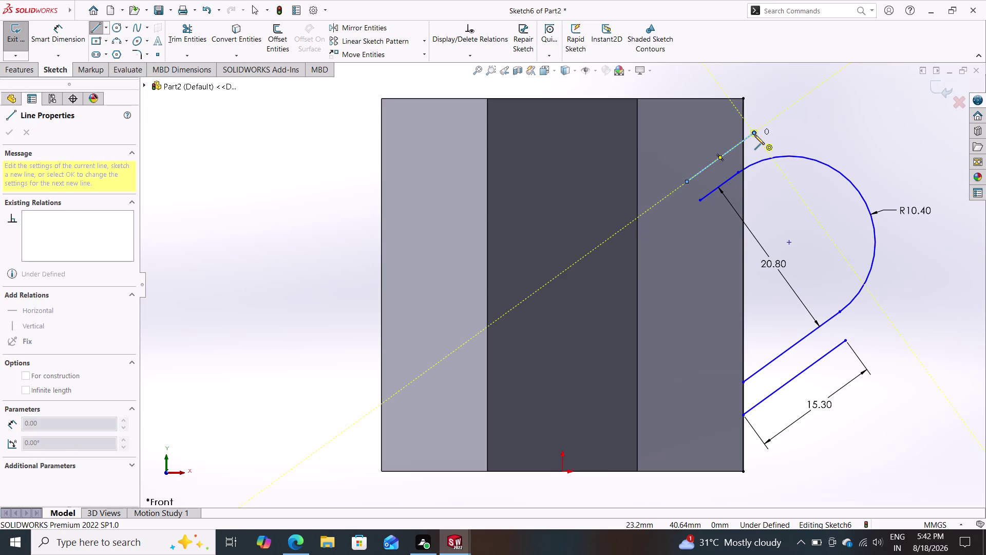
key(Escape)
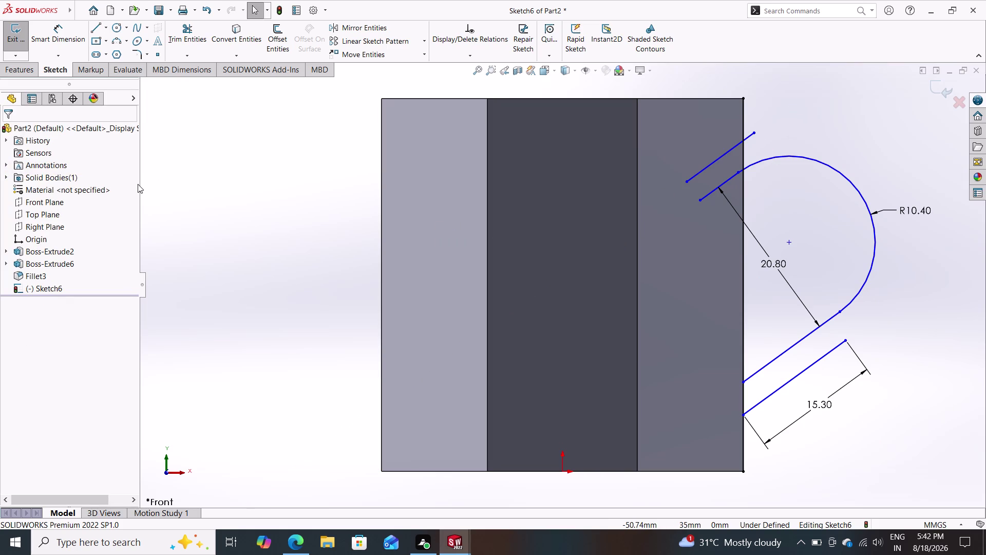
drag(54, 34, 110, 61)
drag(110, 61, 161, 88)
click(119, 39)
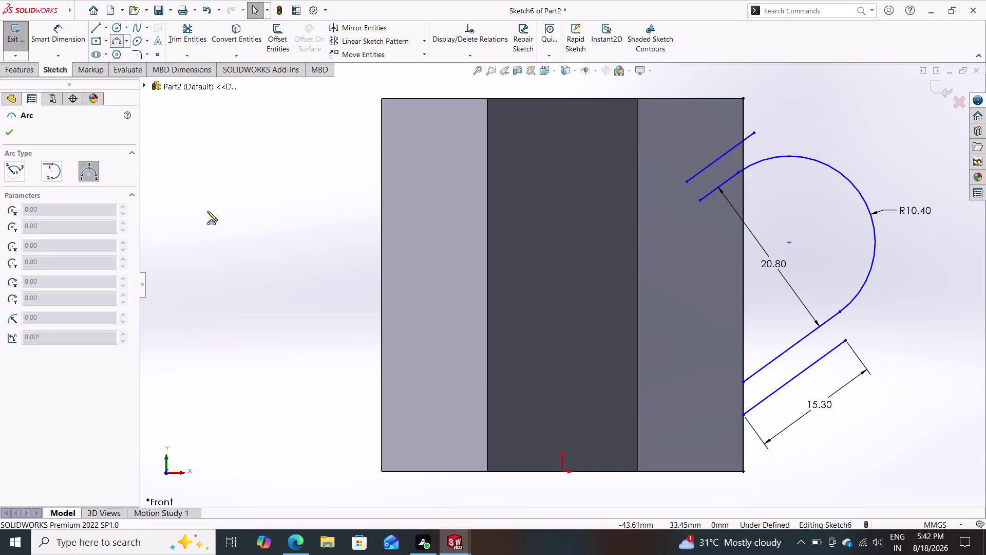
Draw an outward-bulging three-point arc between the two outer handle line ends.
click(847, 339)
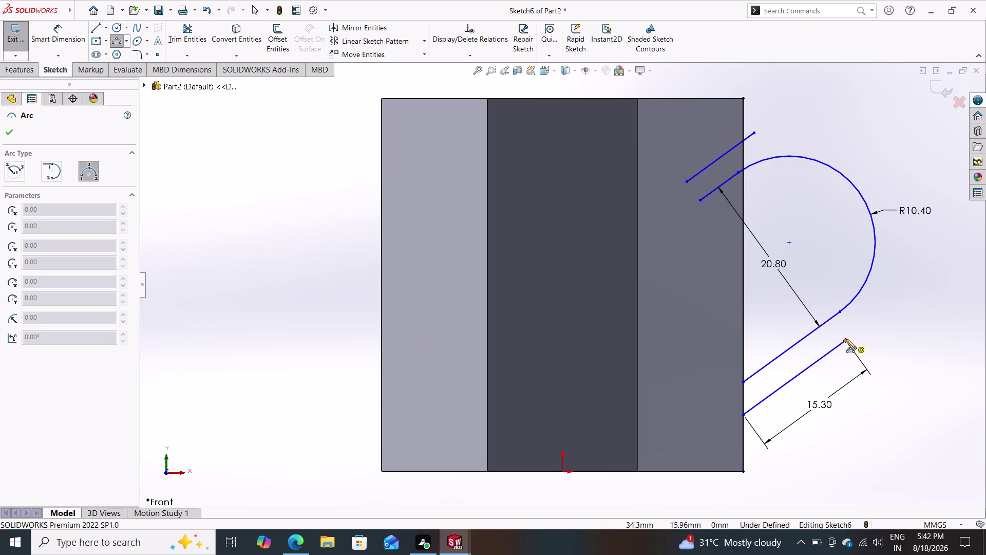
click(755, 133)
click(833, 141)
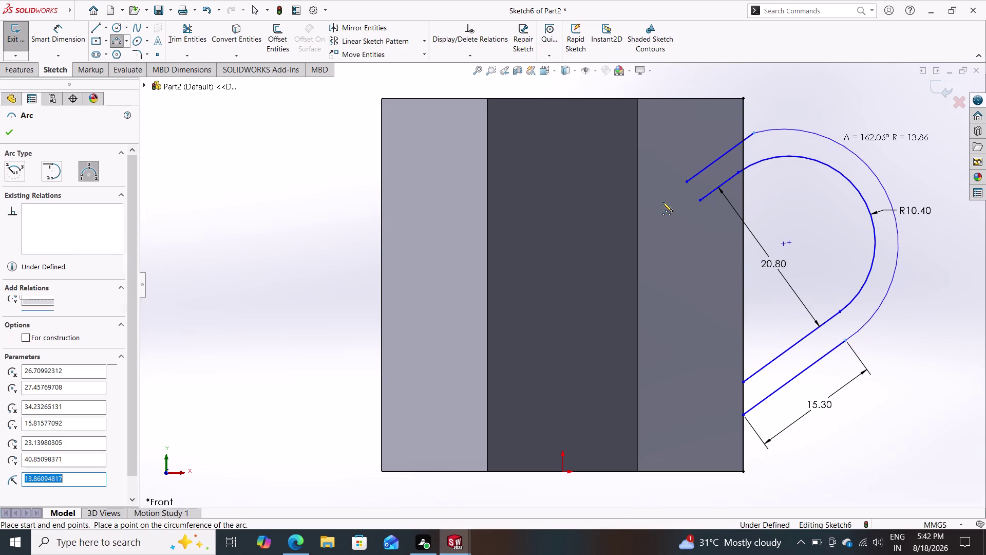
Dimension the outer handle arc's radius to 12.5 mm.
click(52, 41)
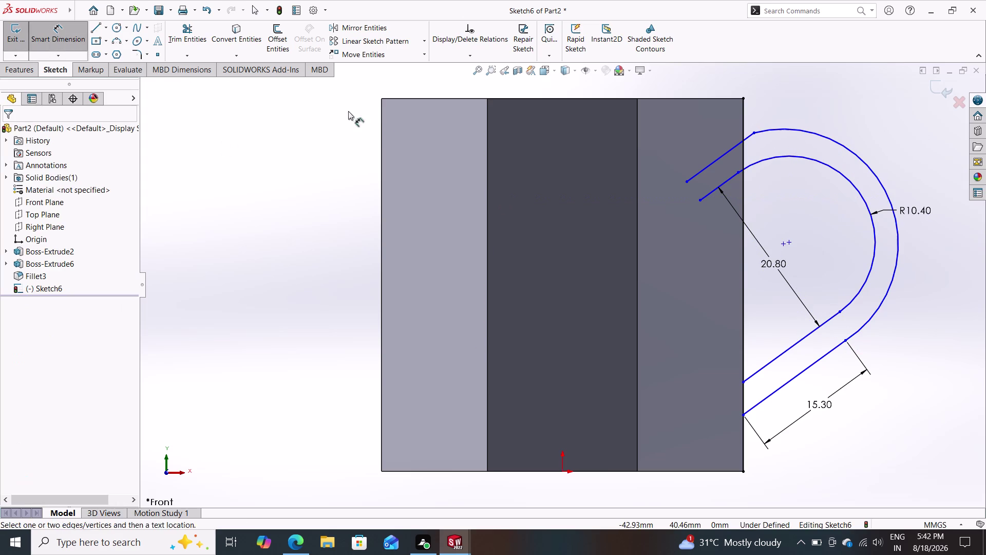
click(861, 160)
click(885, 146)
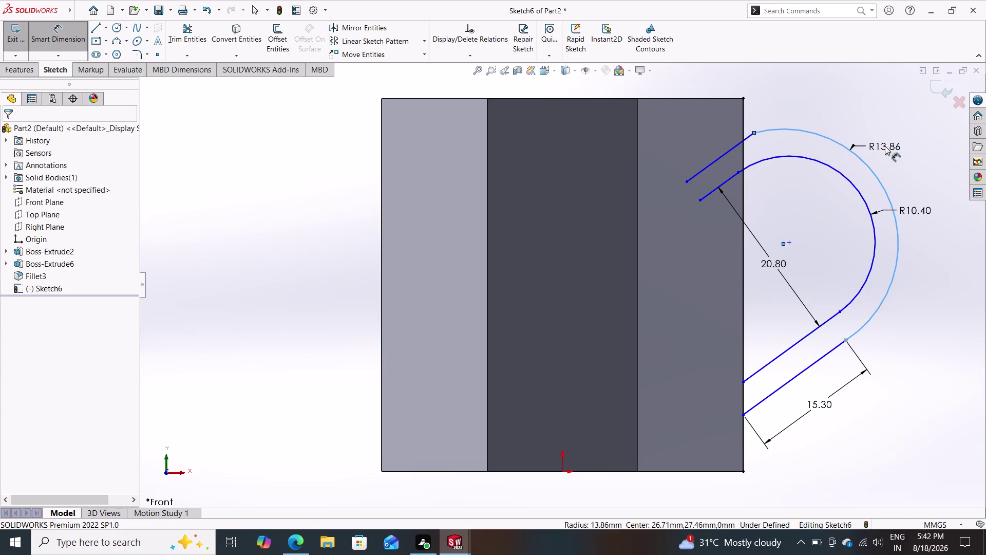
text(12.)
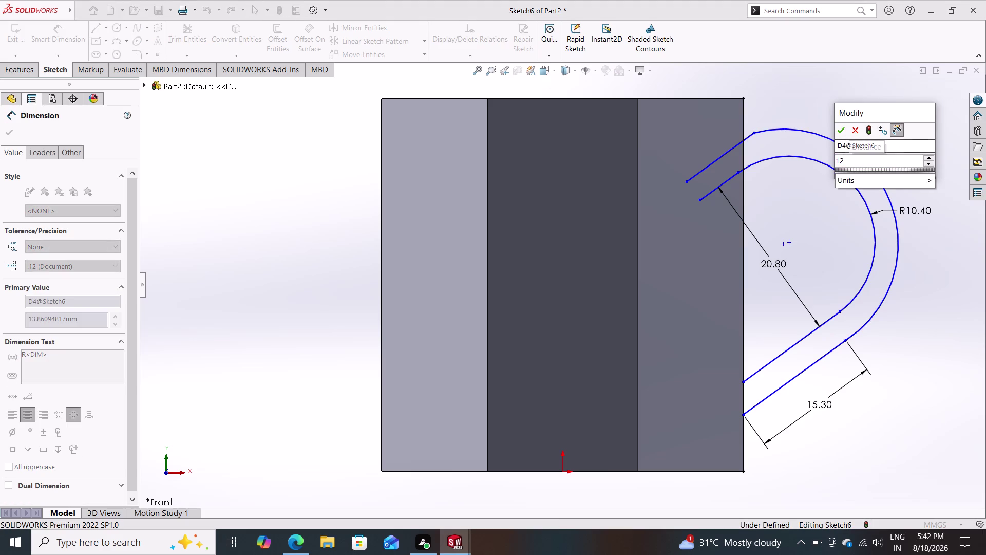
text(5)
key(Return)
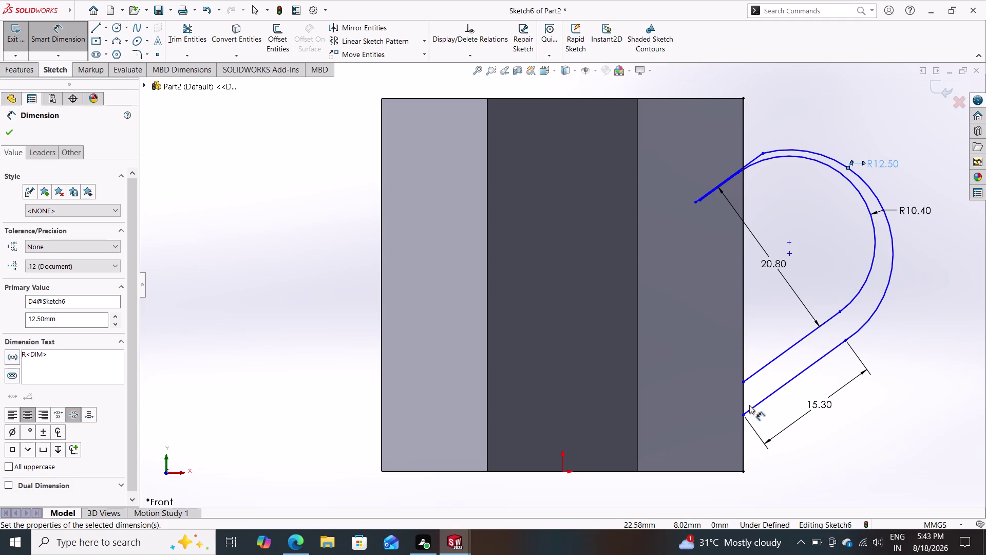
key(Escape)
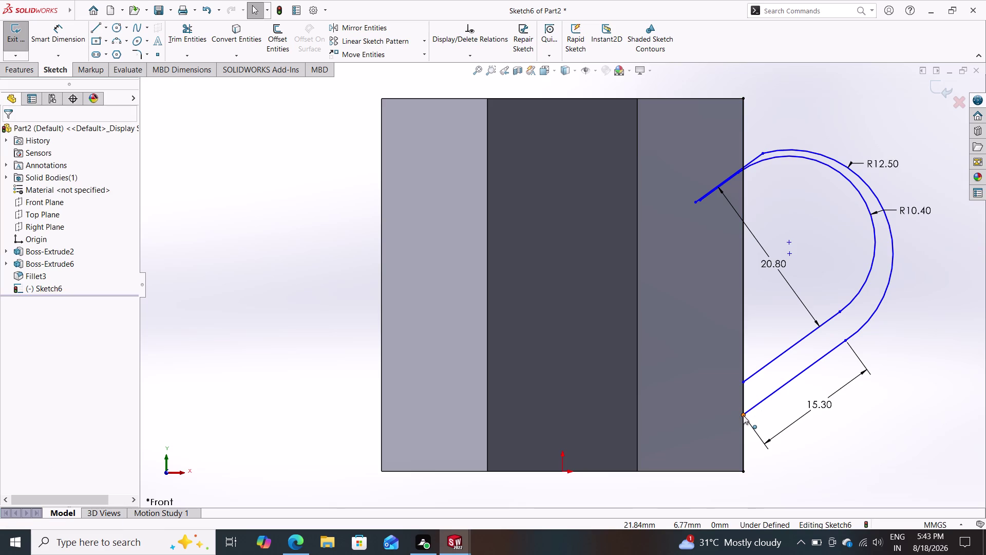
Snap the lower outer line's ends onto the mug wall and the 12.50 mm arc.
drag(743, 415, 745, 409)
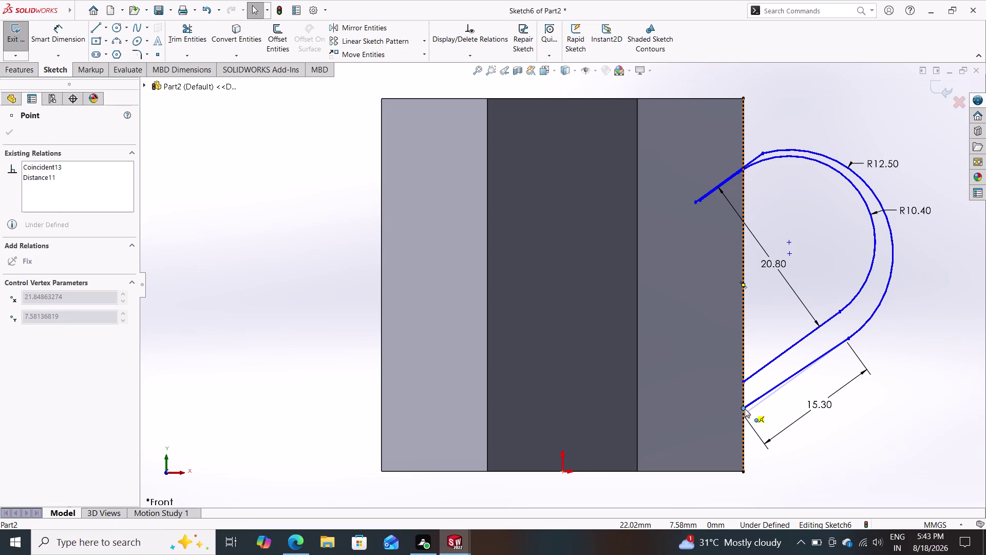
drag(745, 409, 745, 403)
key(Escape)
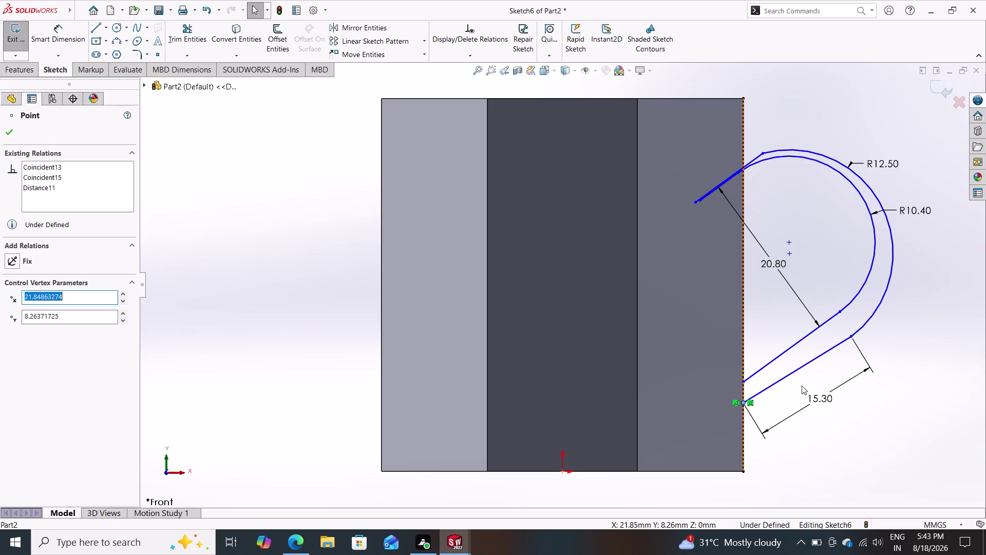
drag(853, 337, 853, 334)
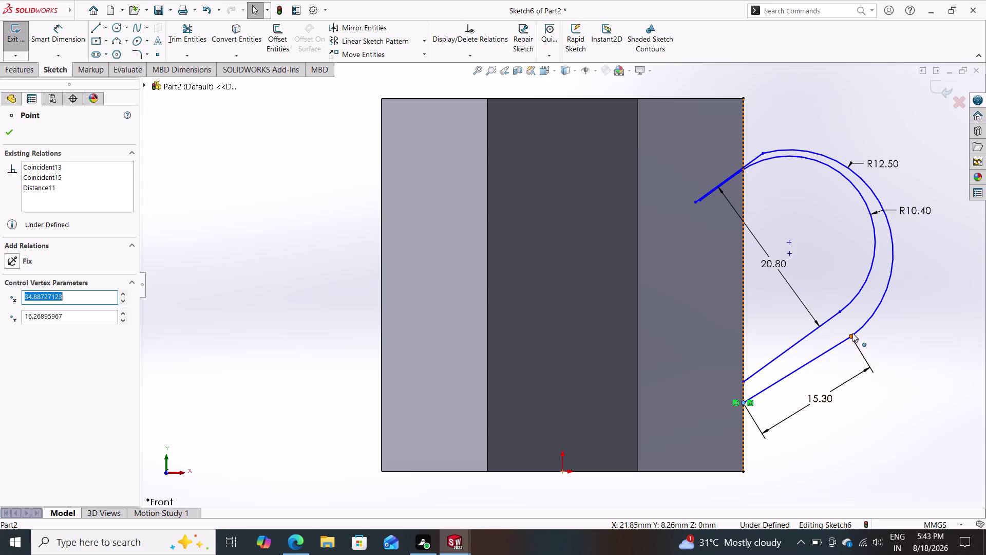
drag(853, 334, 850, 324)
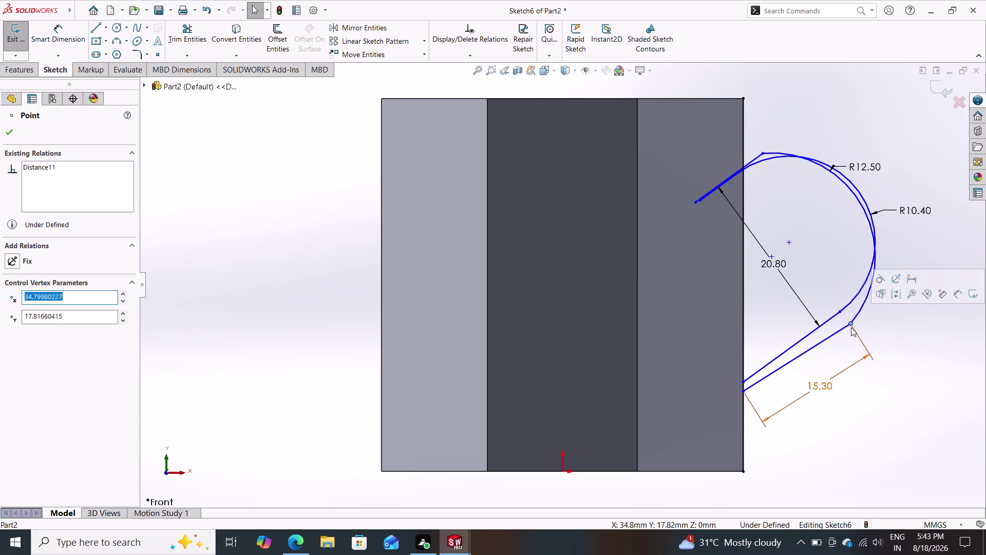
drag(851, 324, 858, 320)
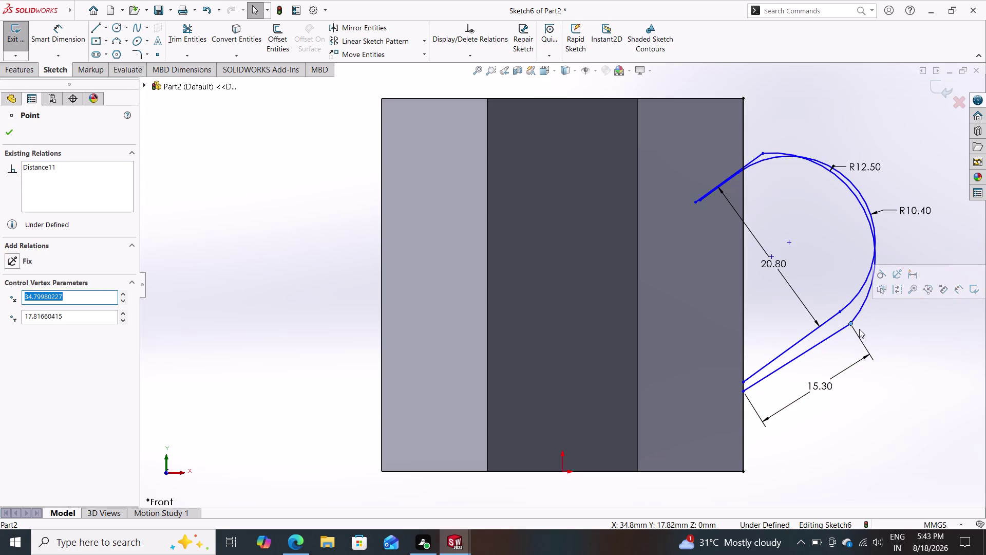
key(Escape)
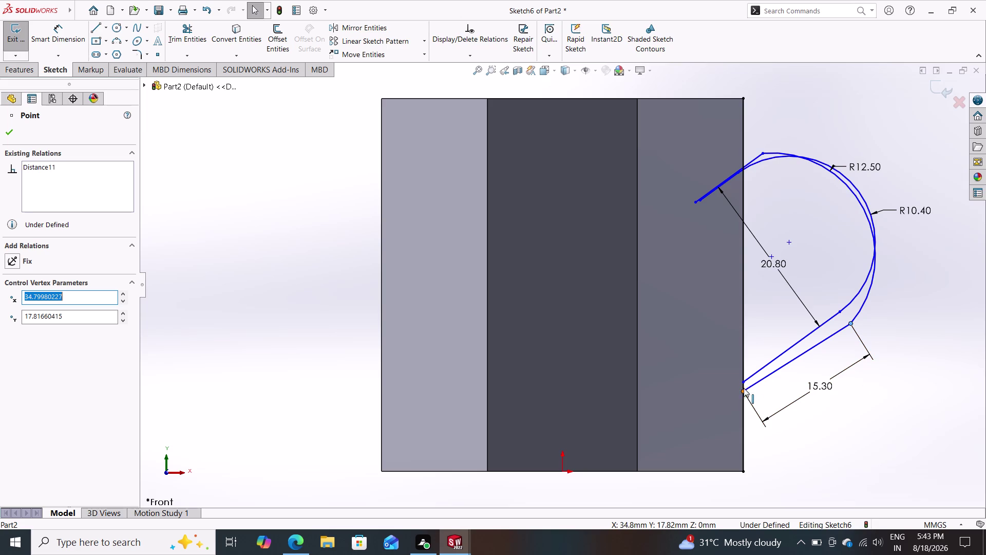
drag(745, 390, 749, 401)
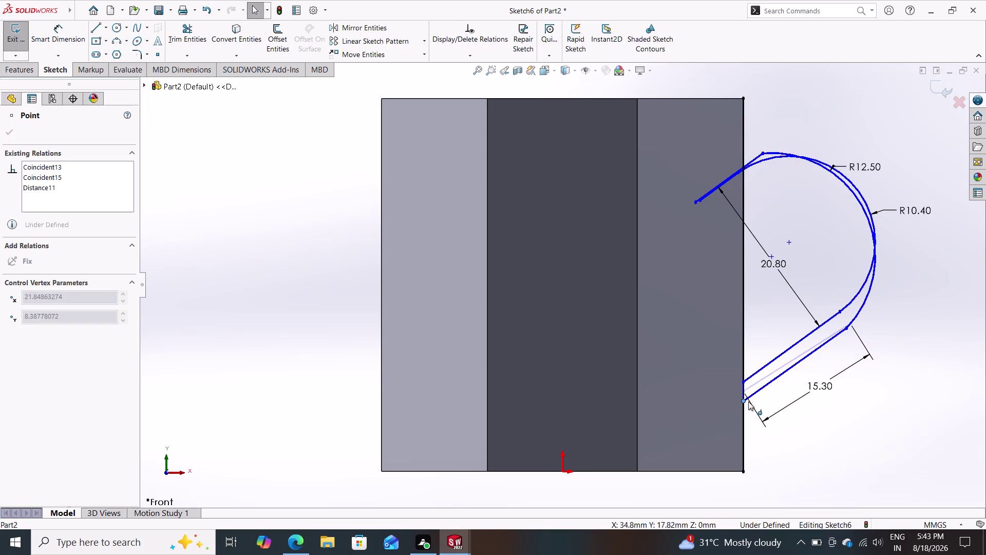
drag(748, 401, 748, 399)
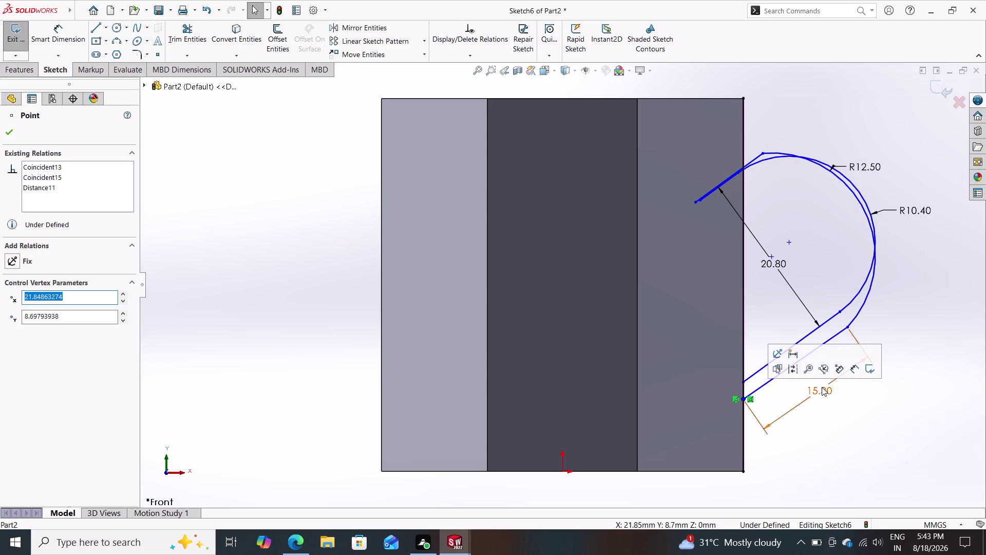
key(Escape)
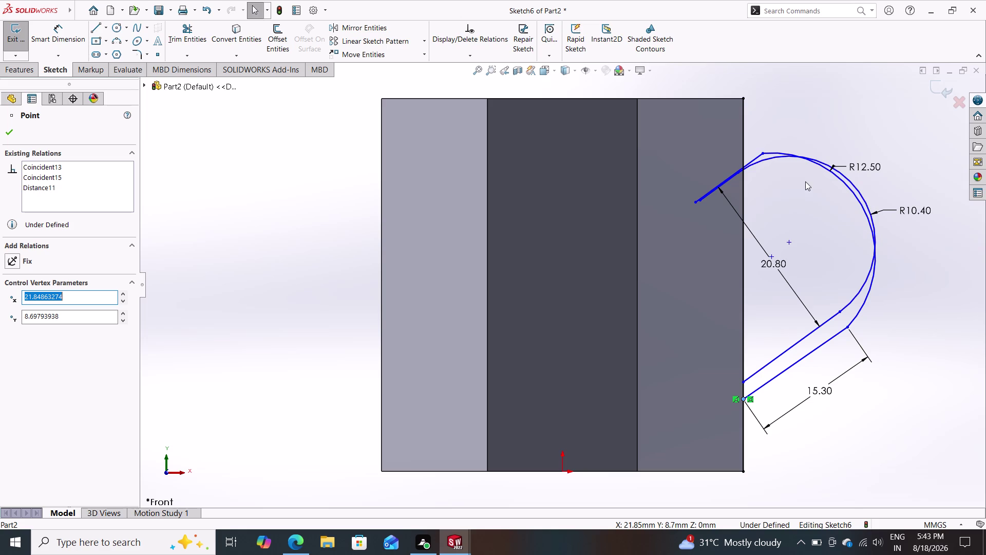
Reposition the upper outer line at the handle top, parallel to the inner line, adjusting its end.
drag(755, 159, 765, 147)
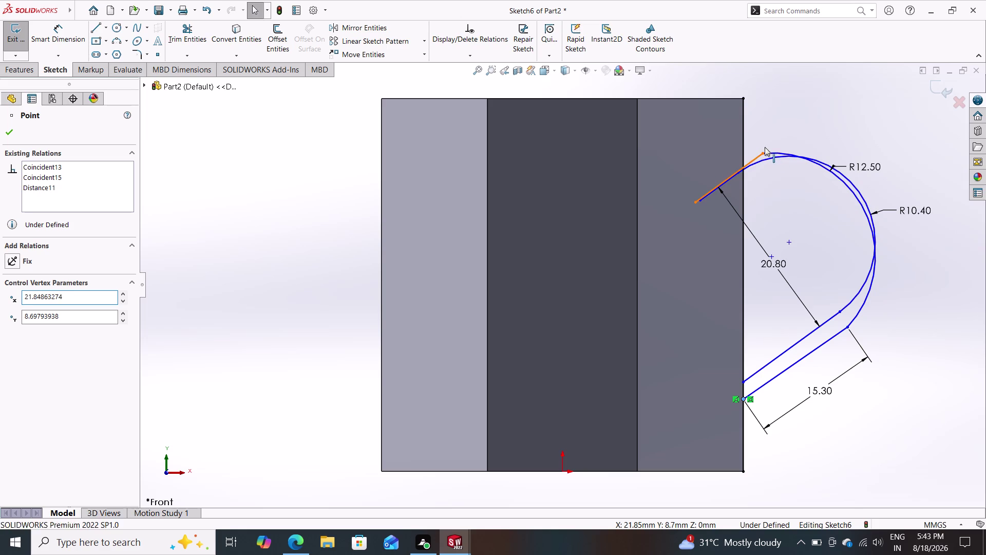
drag(765, 147, 827, 217)
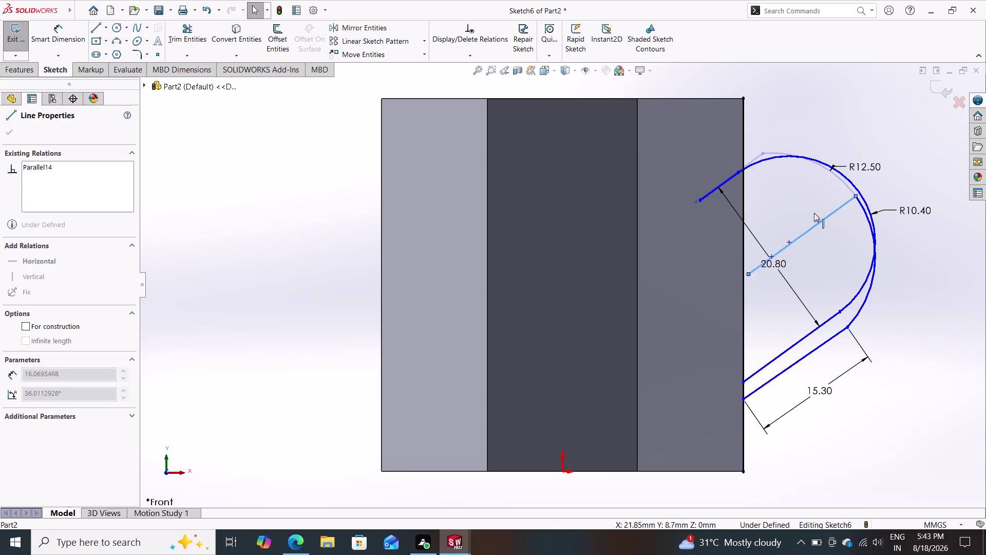
drag(828, 217, 807, 350)
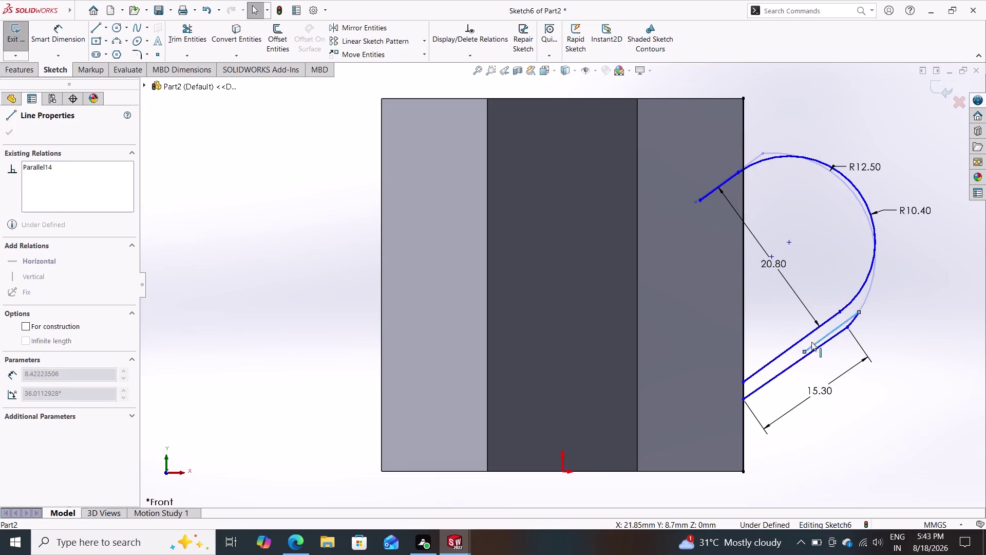
drag(807, 349, 844, 297)
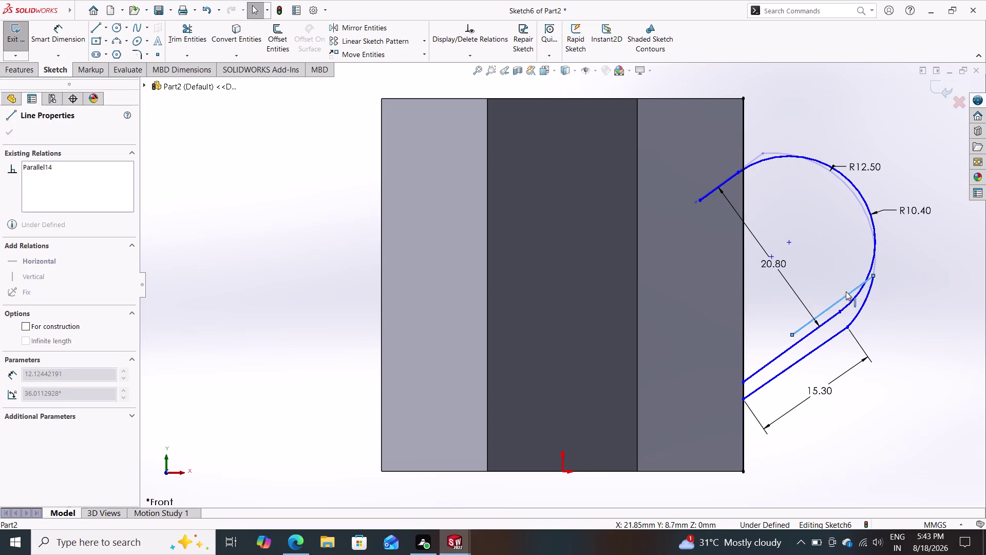
drag(844, 296, 716, 110)
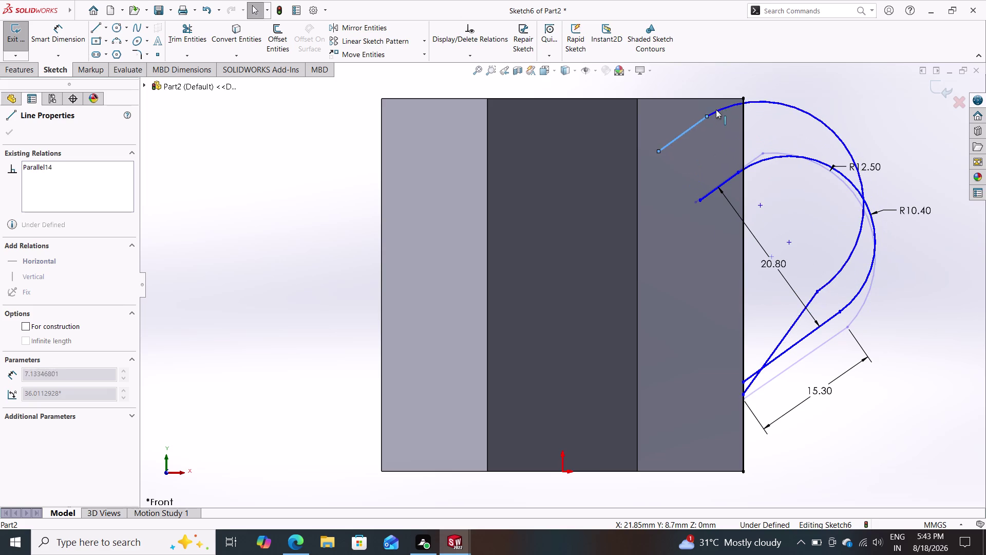
drag(716, 109, 792, 120)
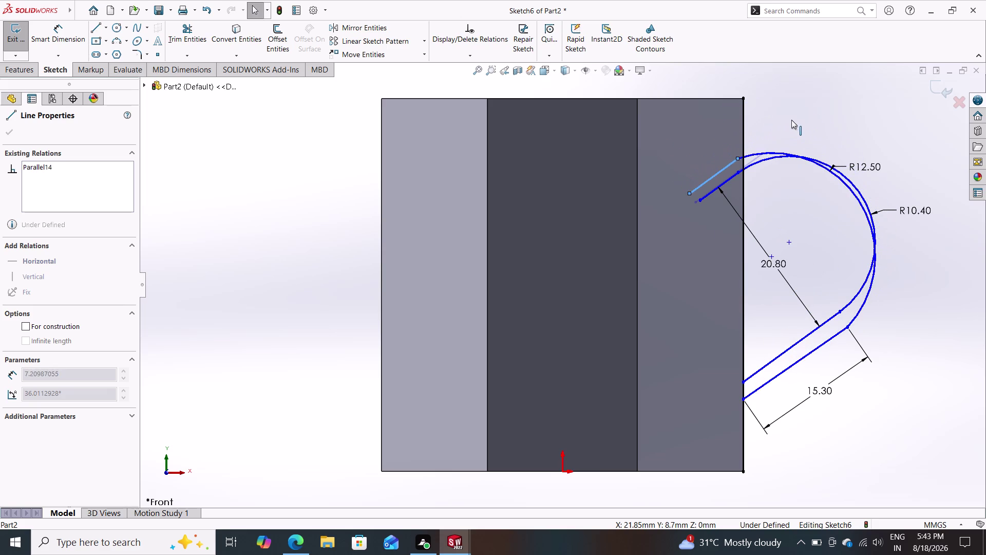
drag(792, 119, 821, 77)
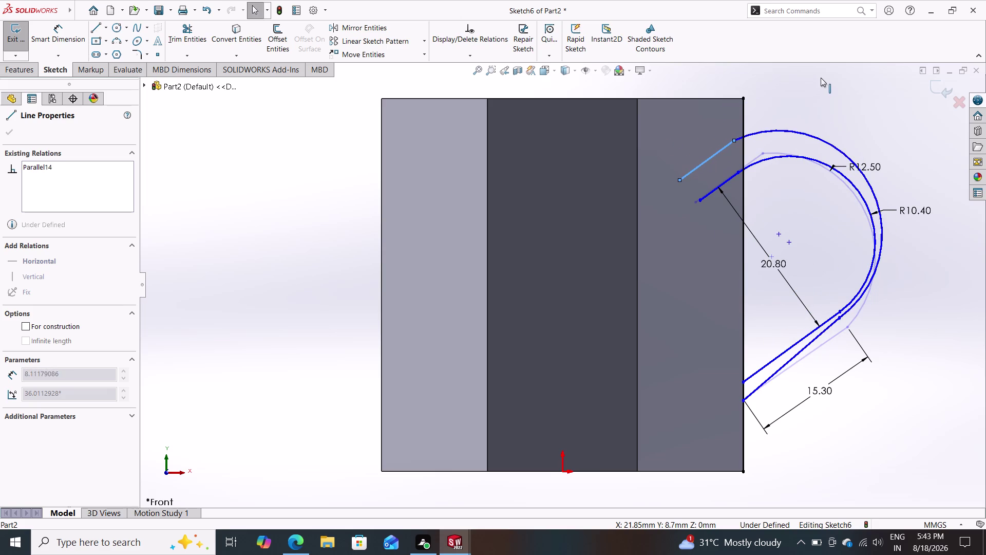
drag(821, 77, 855, 72)
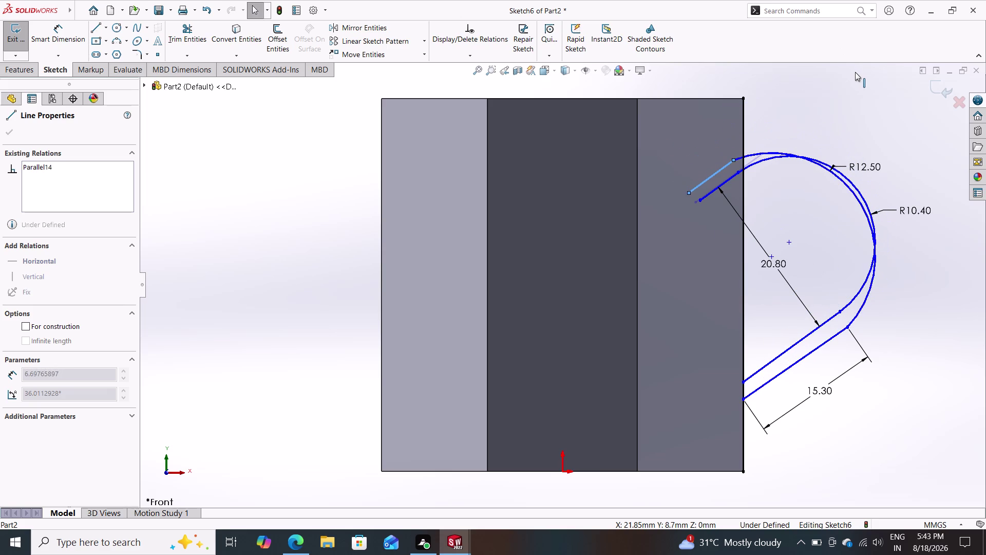
drag(856, 72, 856, 50)
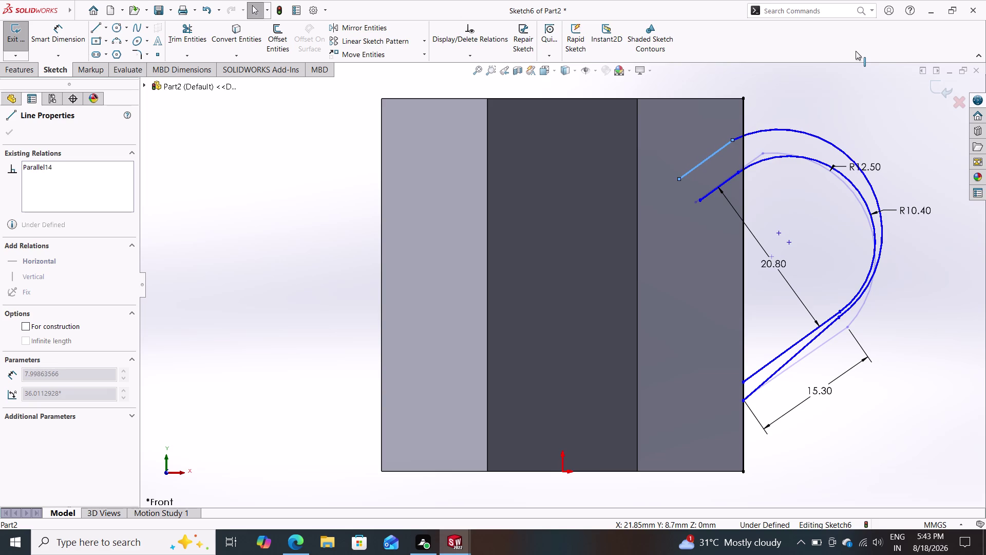
drag(856, 51, 858, 56)
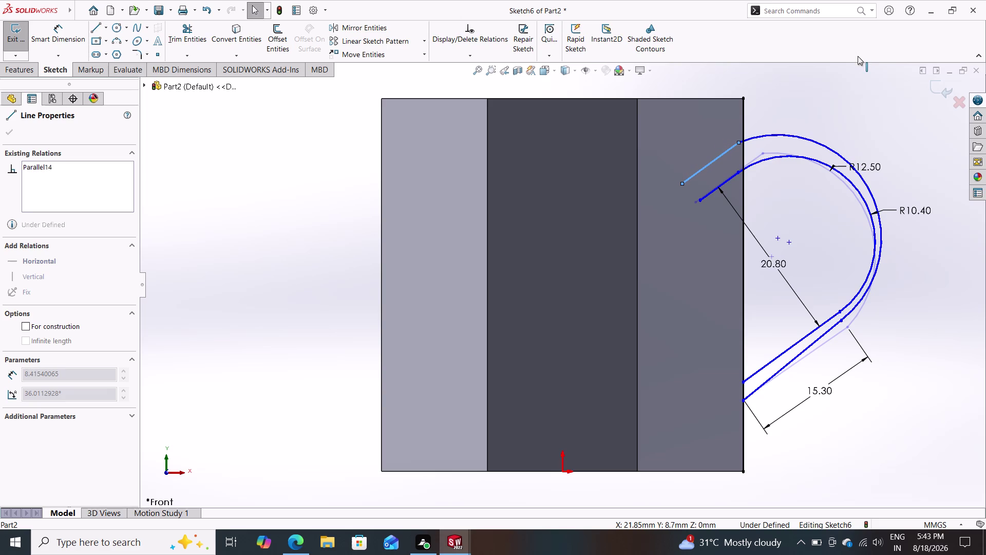
drag(858, 56, 862, 59)
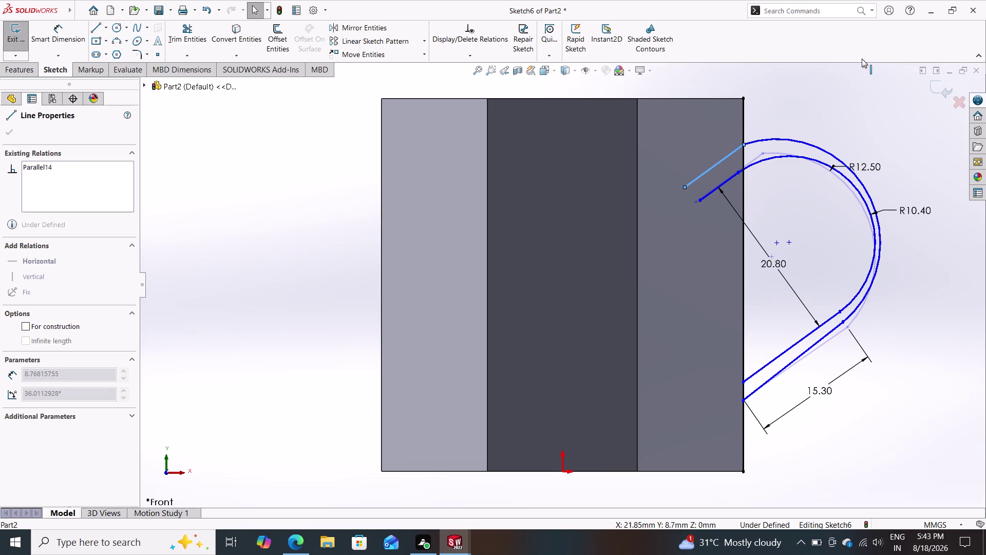
drag(862, 59, 864, 61)
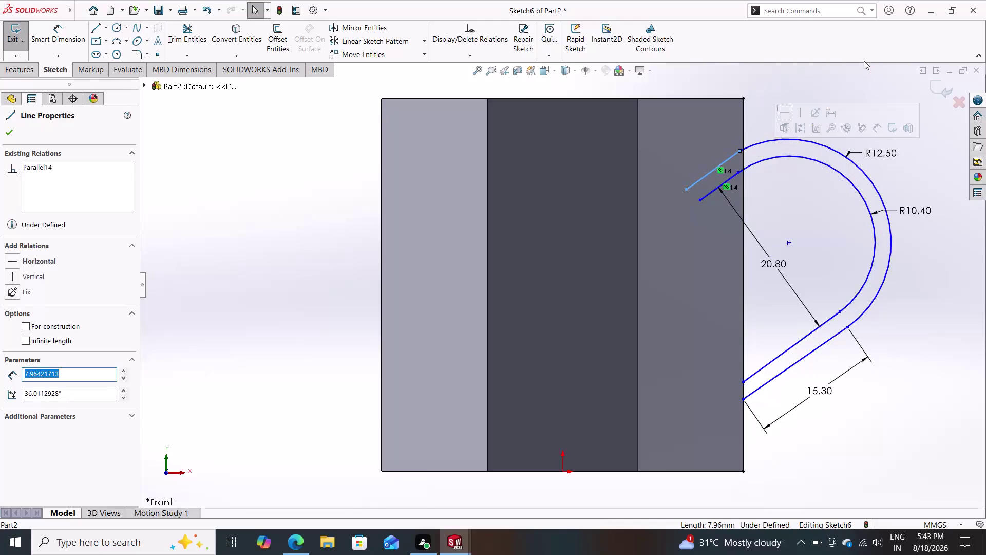
key(Escape)
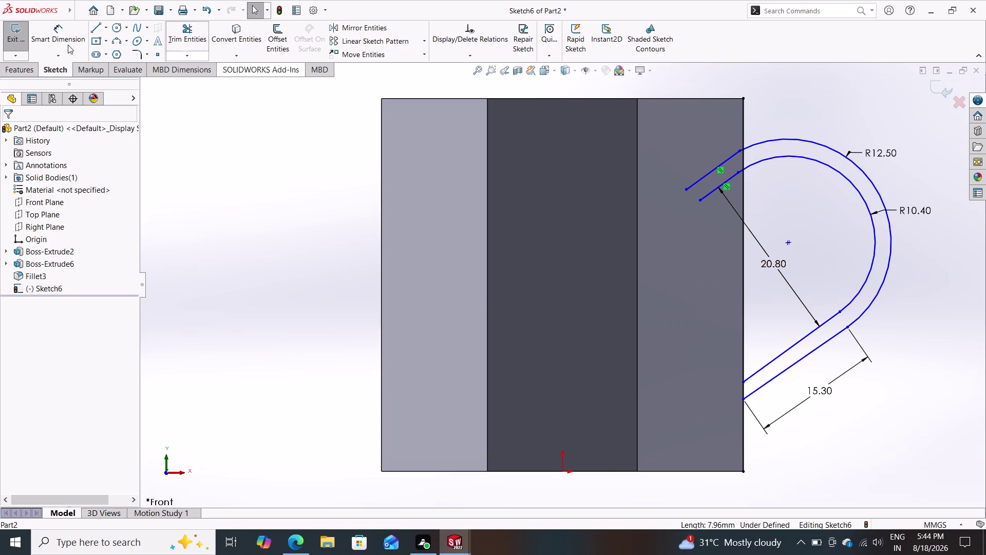
click(186, 31)
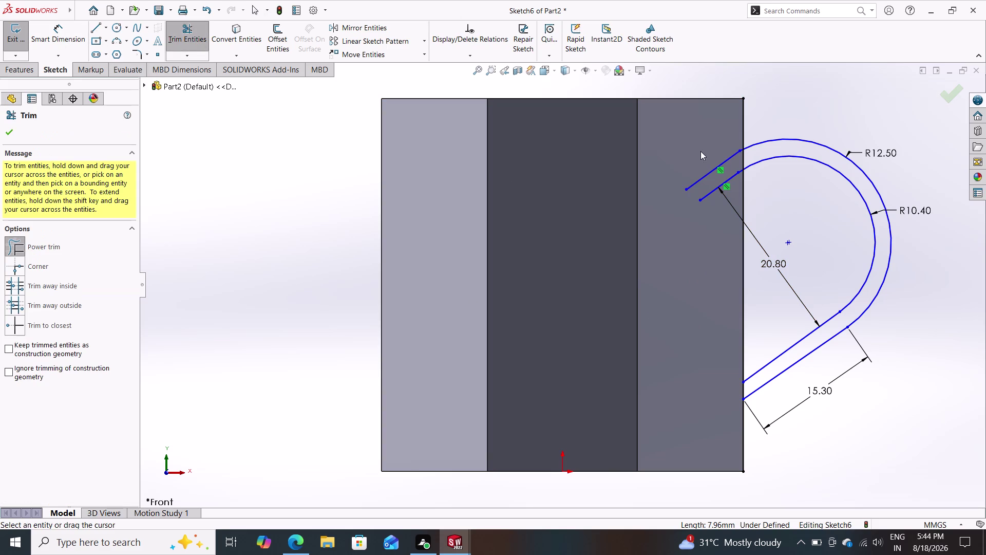
Power-trim the short lines and leftover stubs at the mug wall.
drag(696, 149, 728, 208)
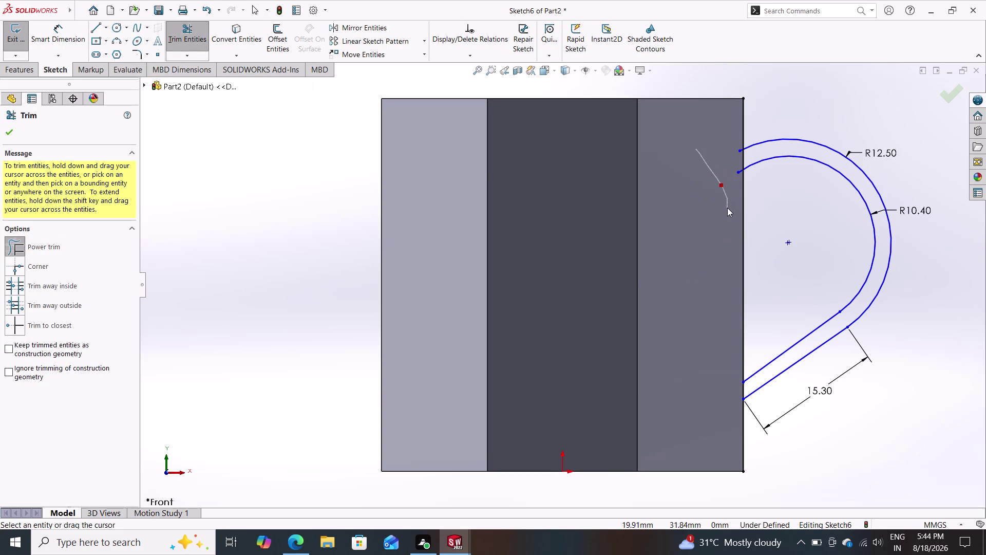
drag(728, 207, 728, 206)
scroll(down, 3)
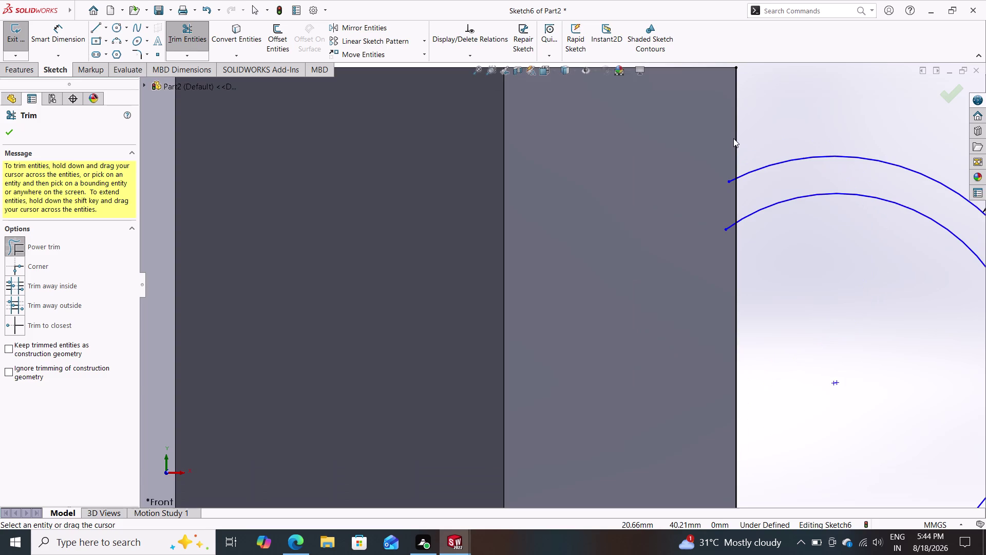
drag(727, 155, 732, 230)
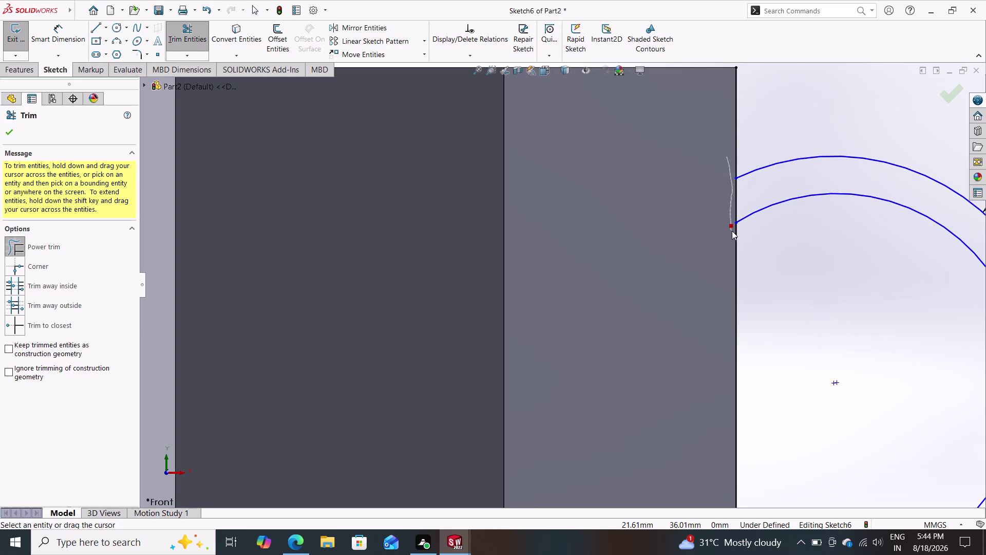
drag(732, 230, 732, 233)
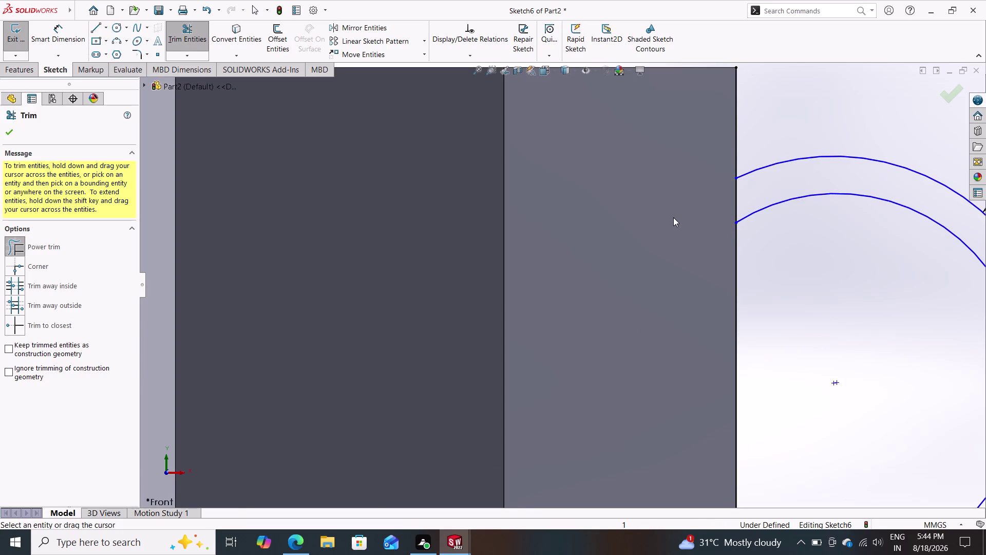
Check the trimmed handle outline and close the Trim tool.
scroll(up, 3)
scroll(down, 3)
scroll(down, 3)
scroll(up, 3)
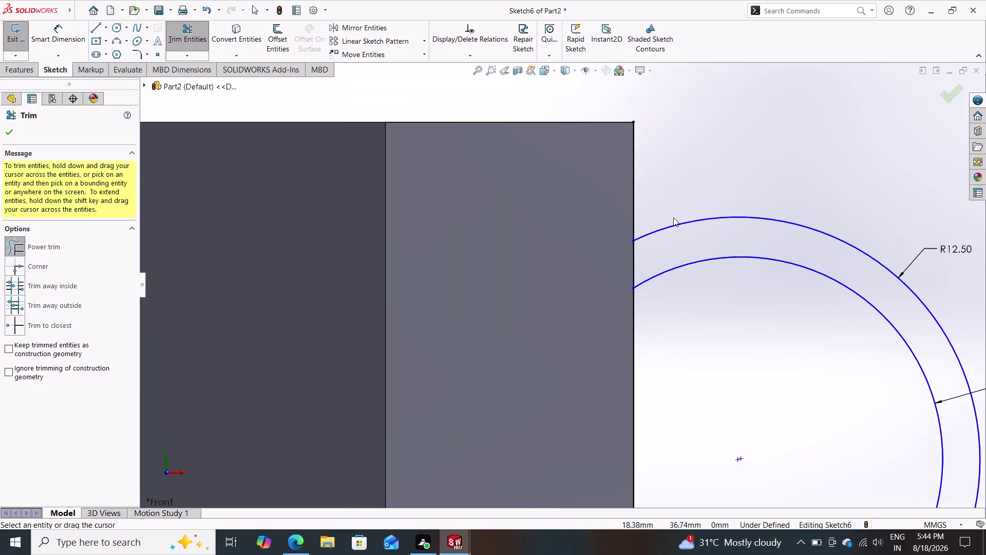
scroll(up, 3)
scroll(up, 3)
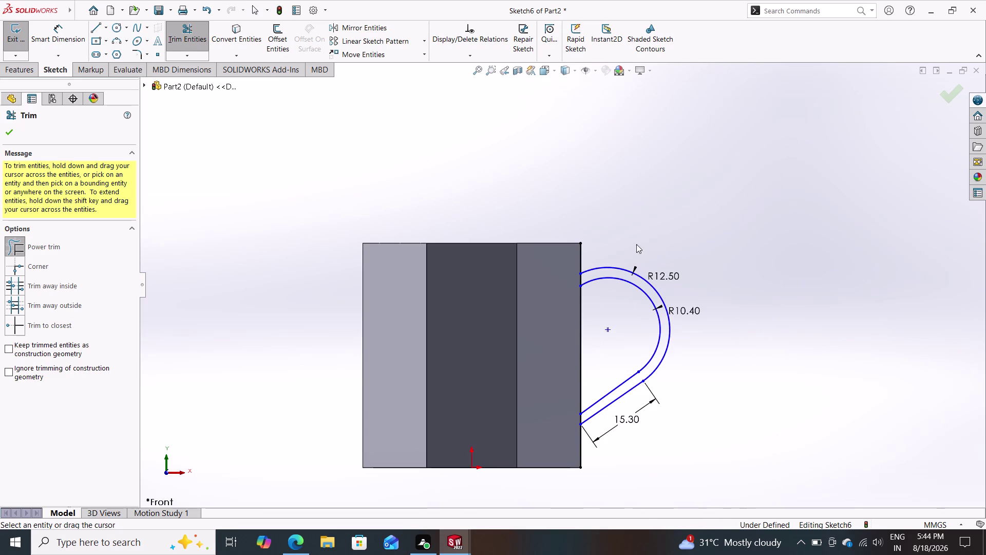
drag(563, 265, 588, 251)
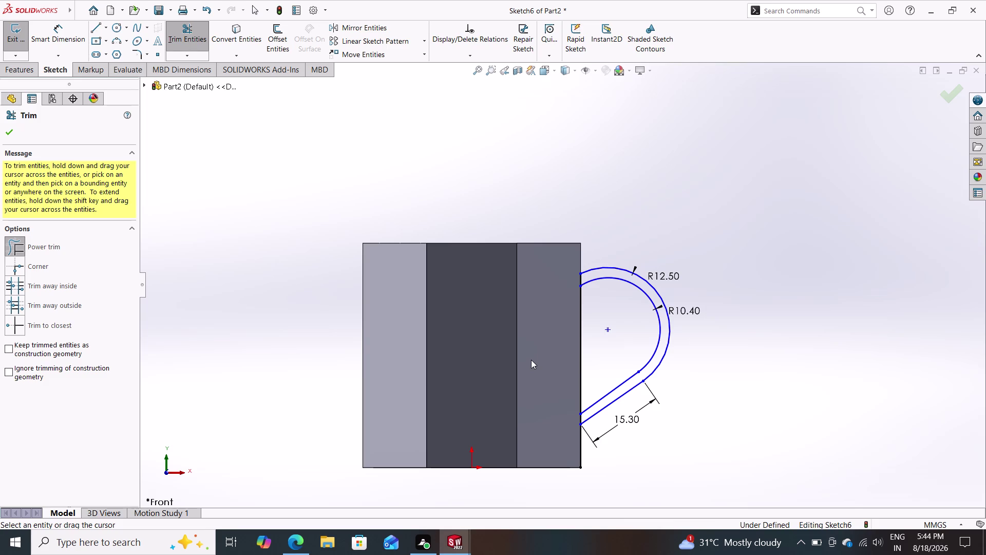
click(9, 131)
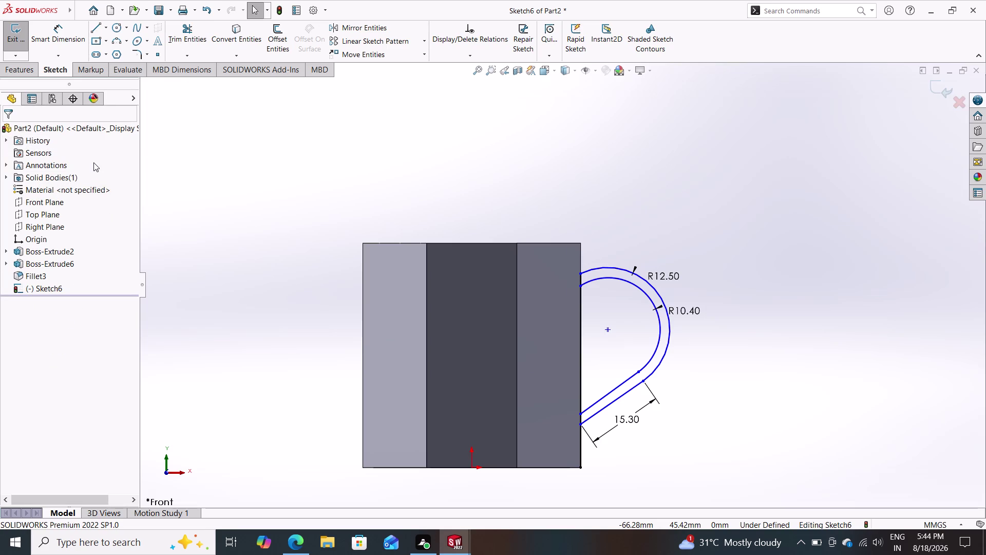
click(20, 71)
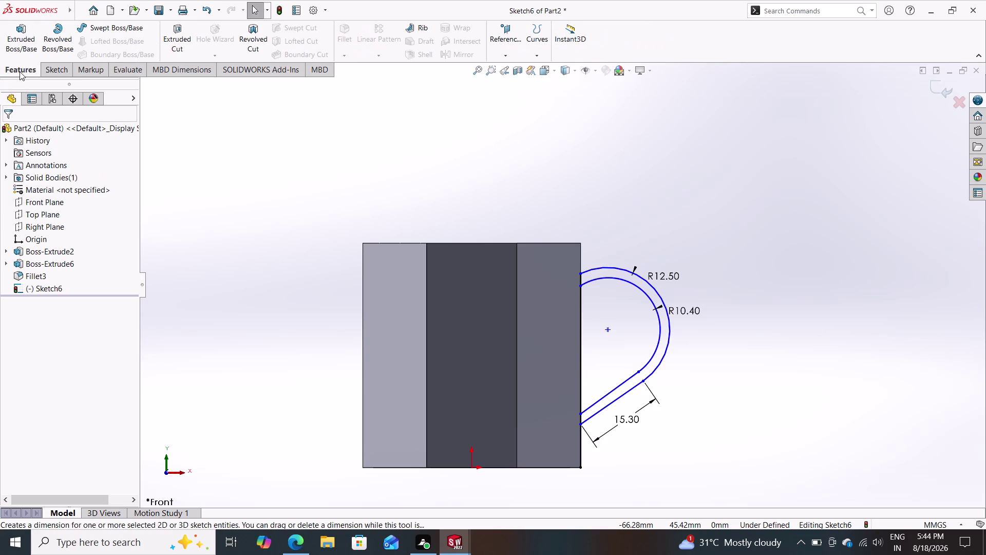
Extrude the Sketch6 handle region 3.00 mm with a Mid Plane end condition.
click(24, 40)
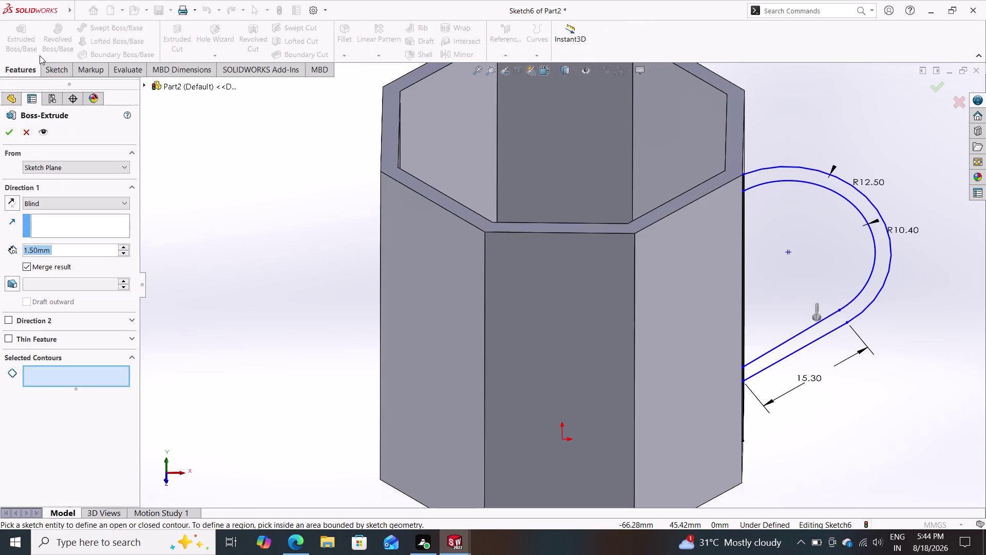
click(777, 358)
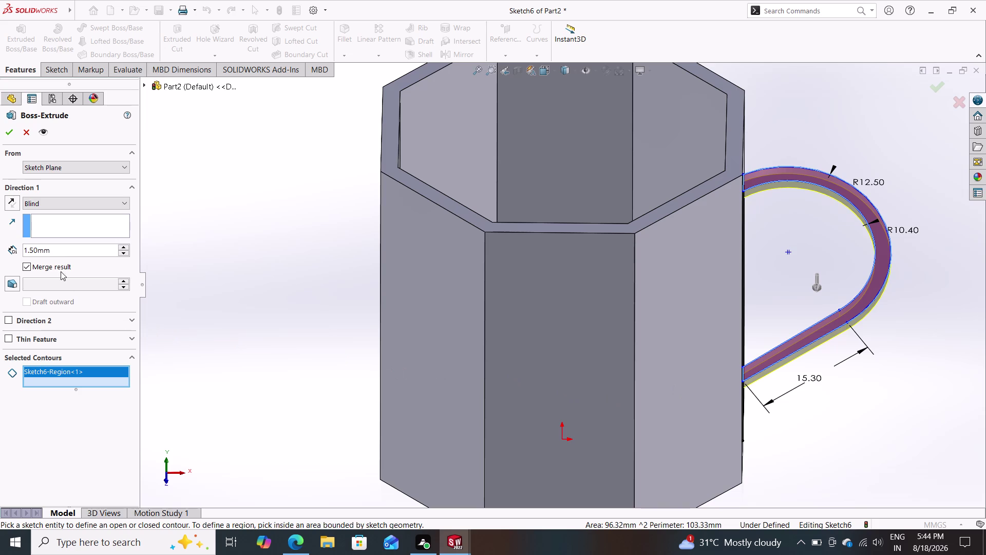
drag(67, 252, 0, 263)
key(3)
key(Return)
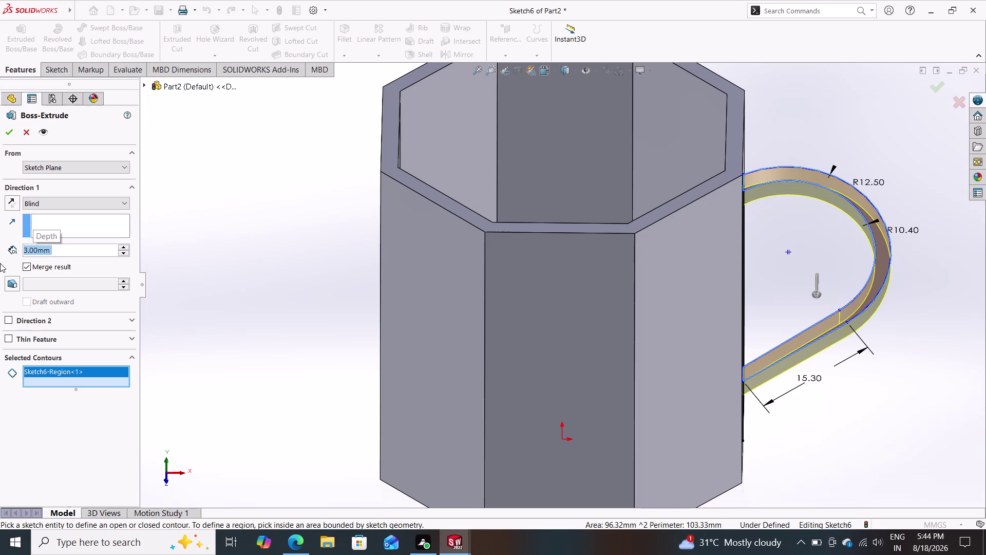
click(44, 204)
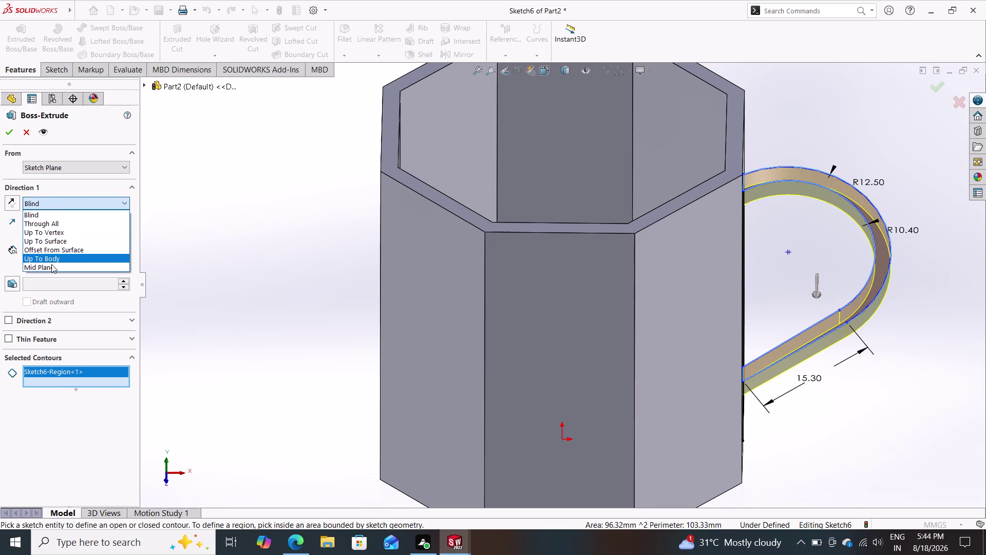
click(51, 264)
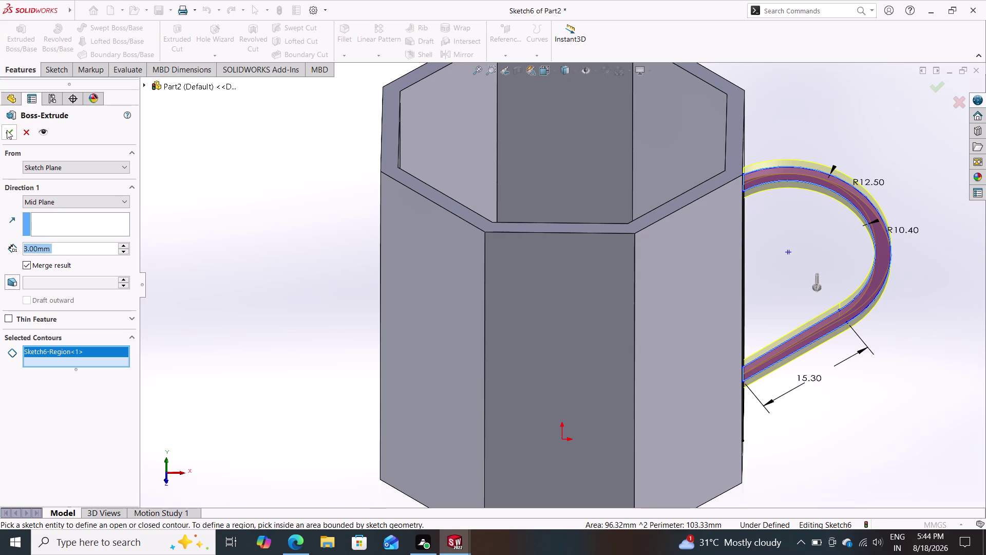
click(10, 133)
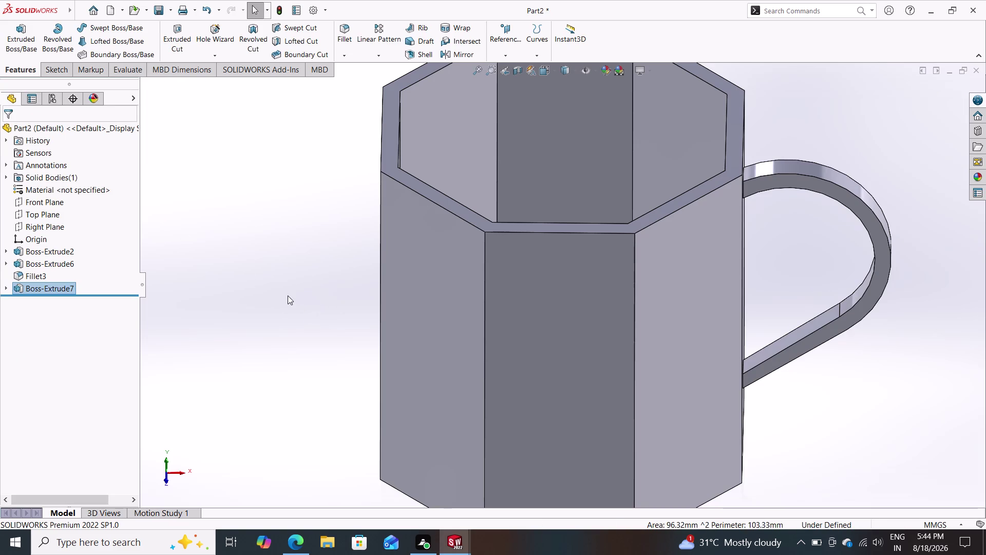
Orbit the mug to view it from above, into the opening, the inside bottom and the handle.
middle_drag(287, 295, 270, 330)
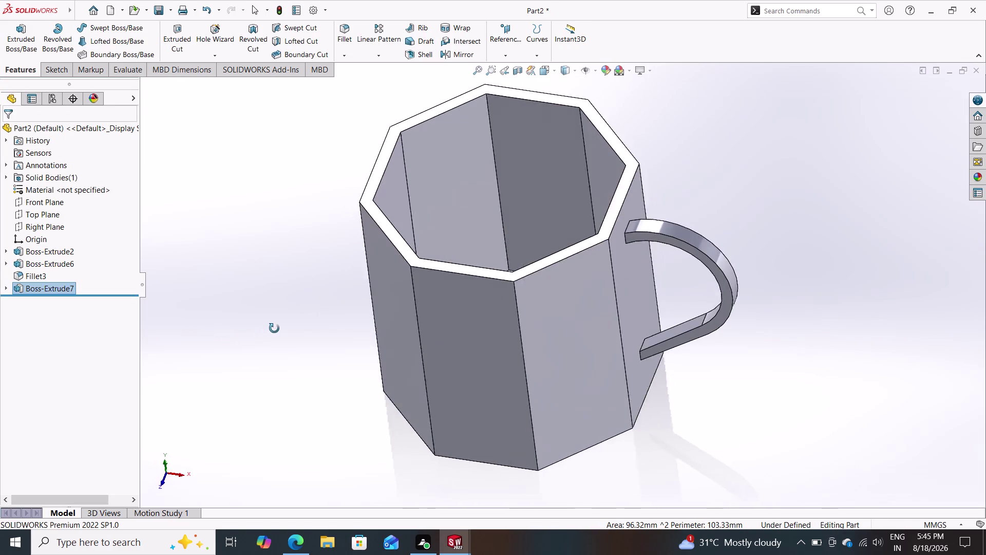
middle_drag(270, 330, 261, 291)
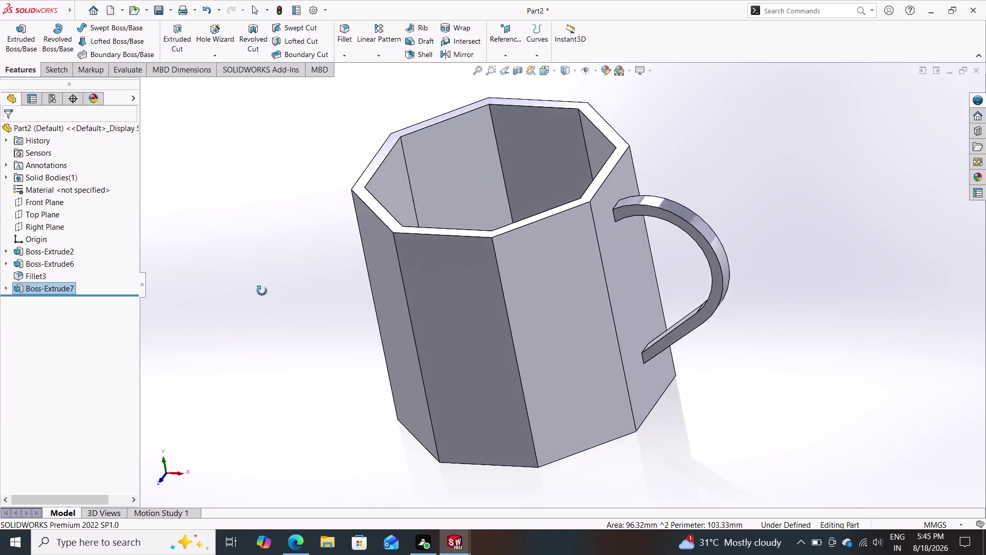
middle_drag(261, 291, 332, 268)
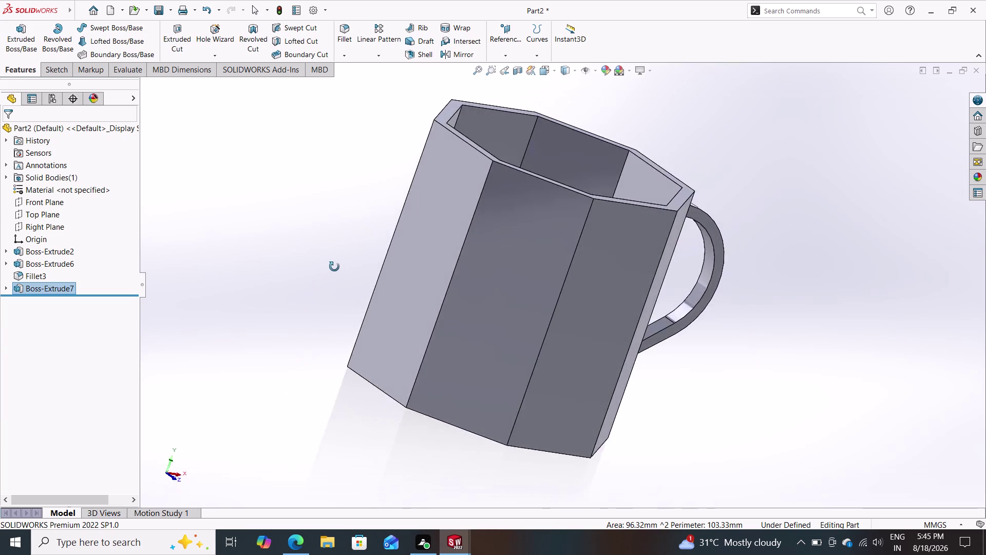
middle_drag(332, 269, 253, 242)
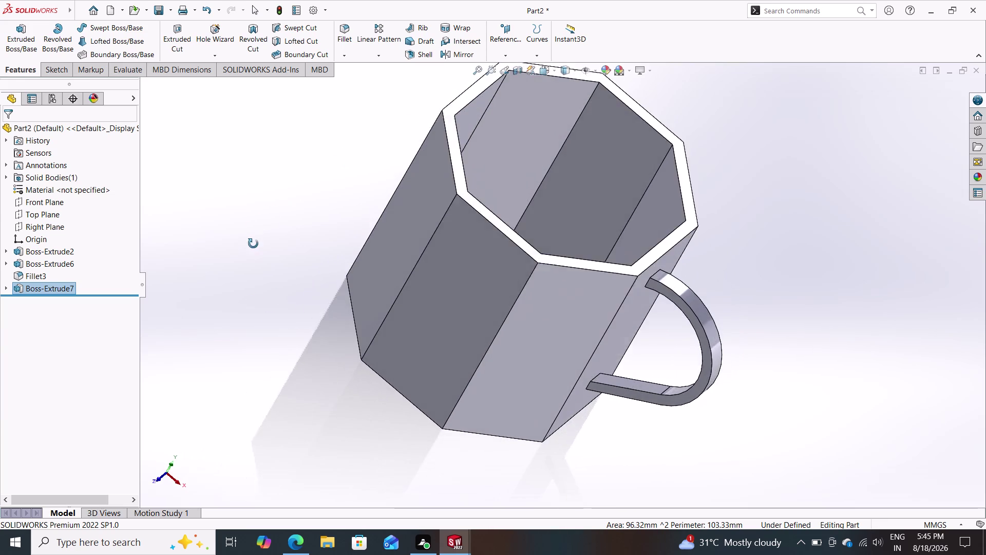
middle_drag(254, 242, 239, 254)
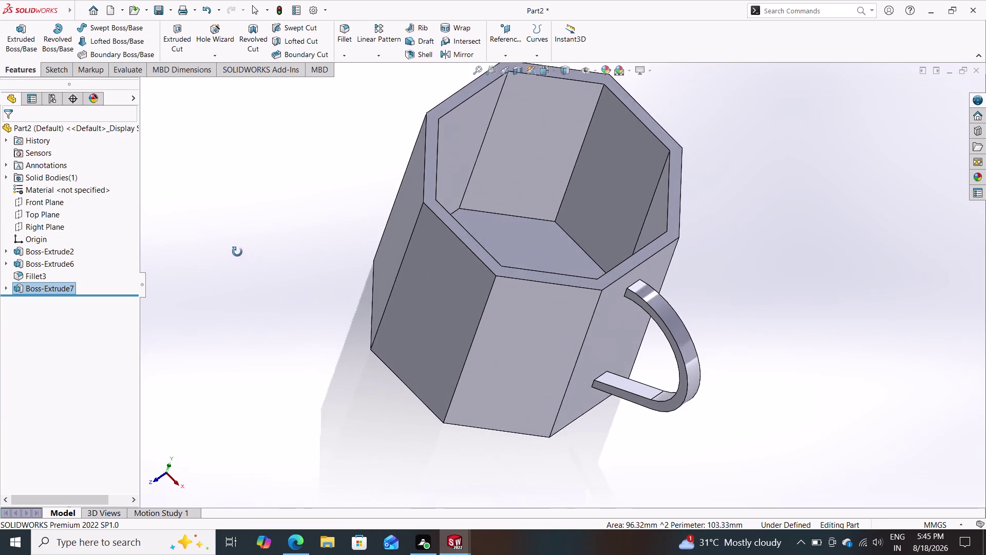
middle_drag(238, 253, 237, 186)
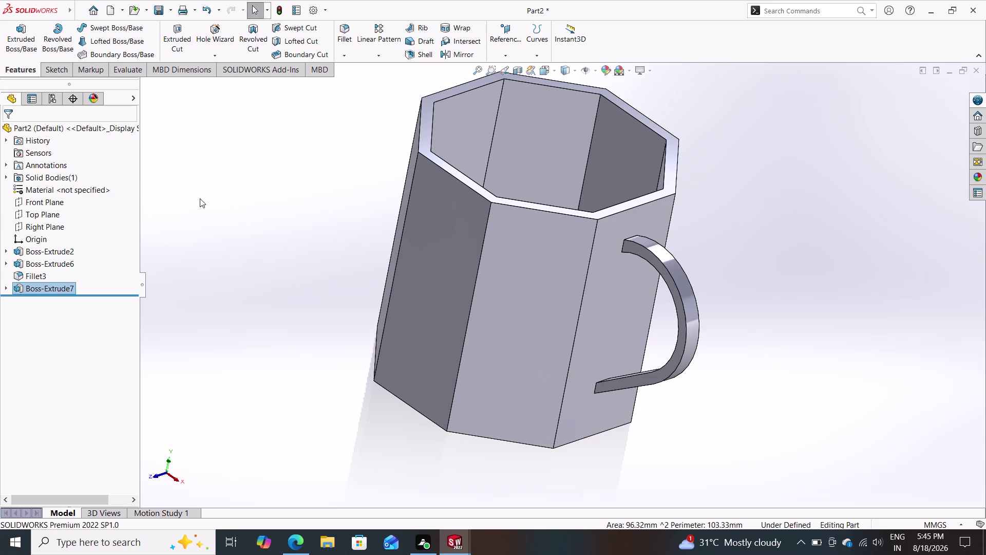
Return to a tilted side view and start a new 0.90 mm fillet.
middle_drag(200, 199, 264, 222)
middle_drag(265, 223, 236, 211)
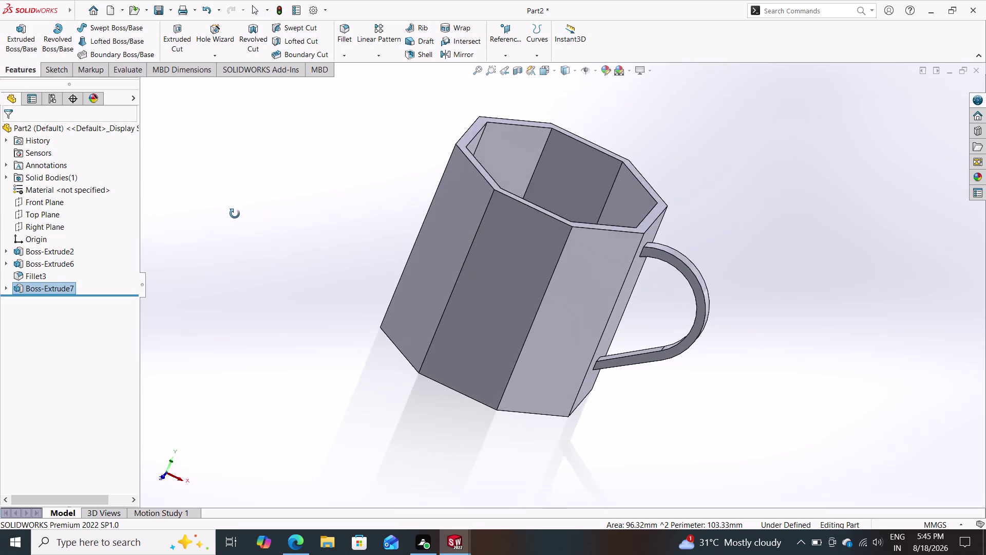
middle_drag(236, 212, 248, 203)
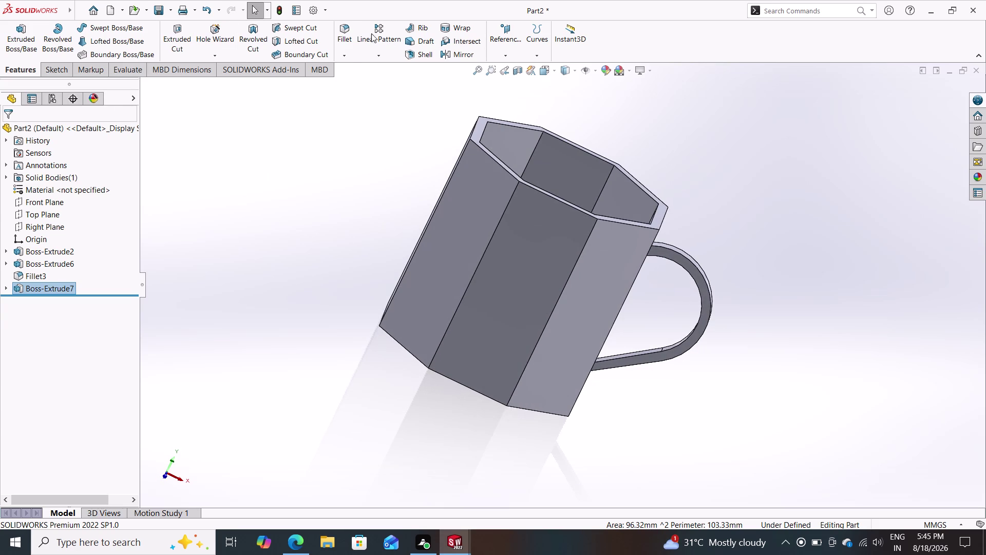
click(343, 27)
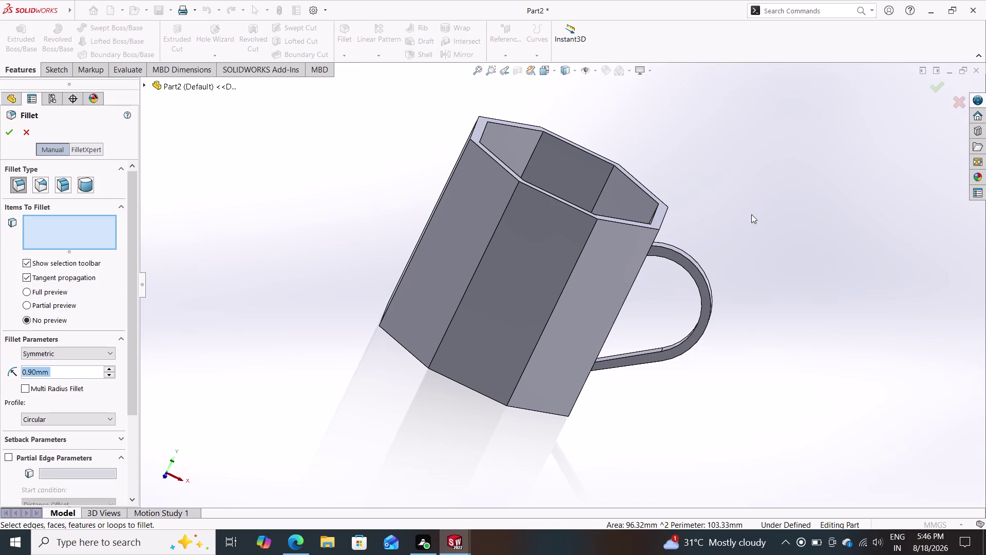
Pick the handle's outer edge and remove the rim face Face<1> from the fillet items.
middle_drag(759, 214, 714, 227)
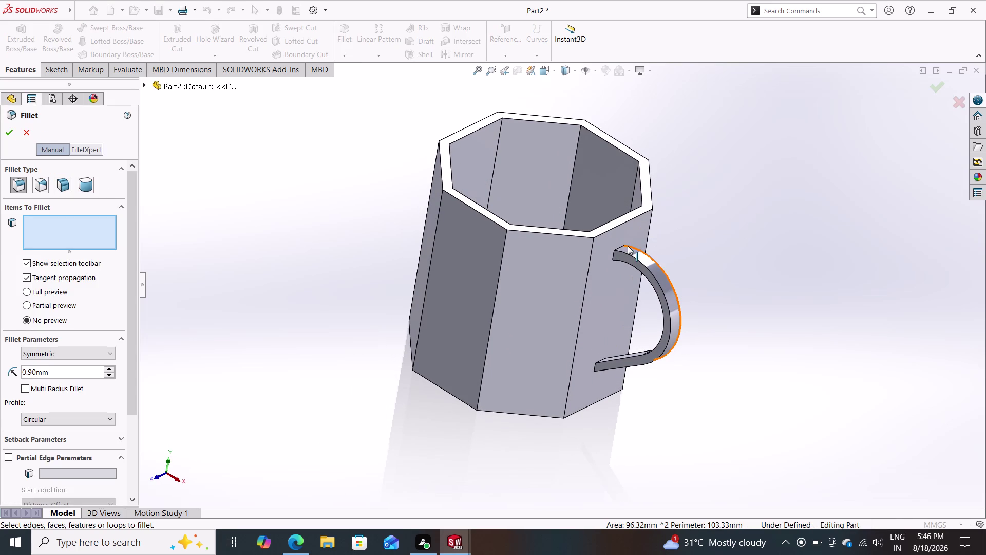
click(594, 237)
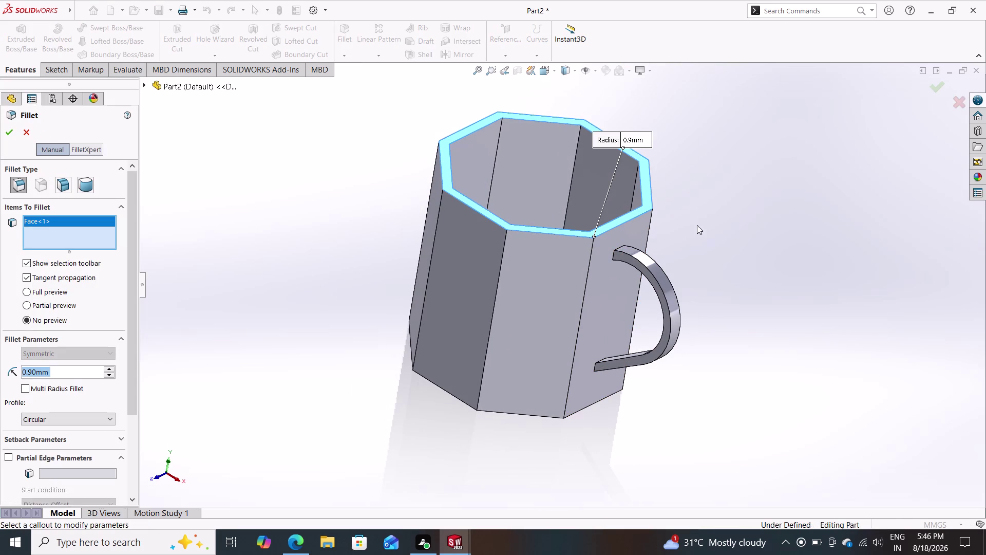
middle_drag(714, 222, 692, 237)
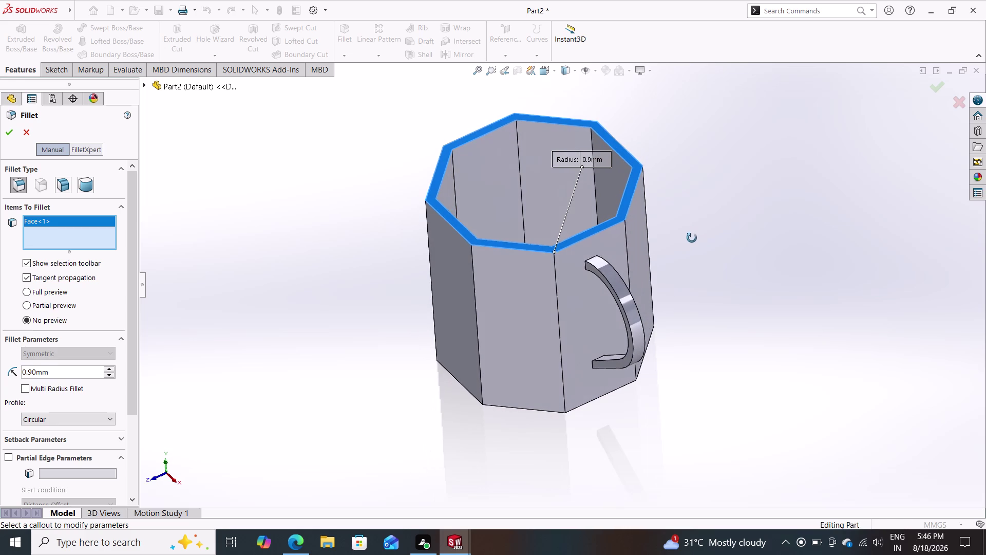
middle_drag(692, 238, 692, 237)
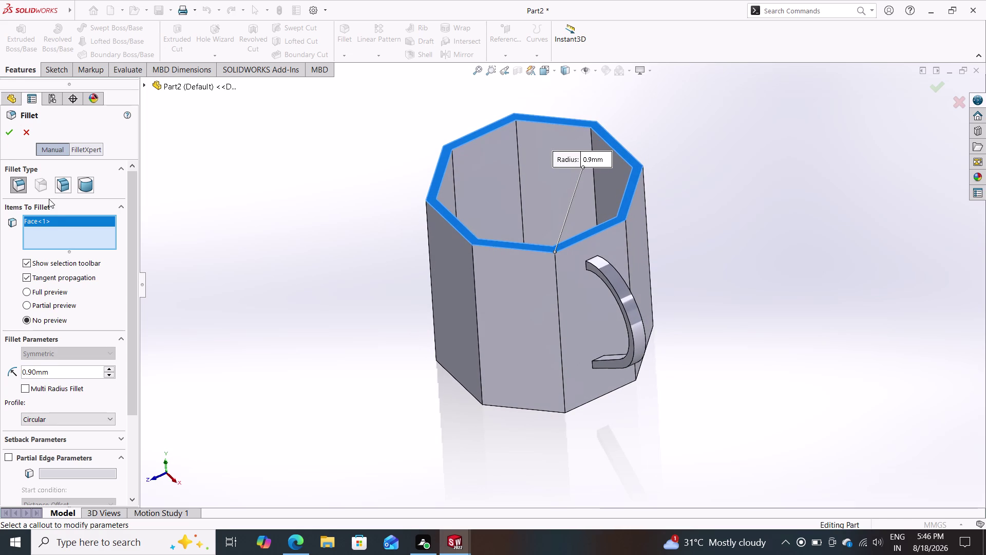
right_click(48, 217)
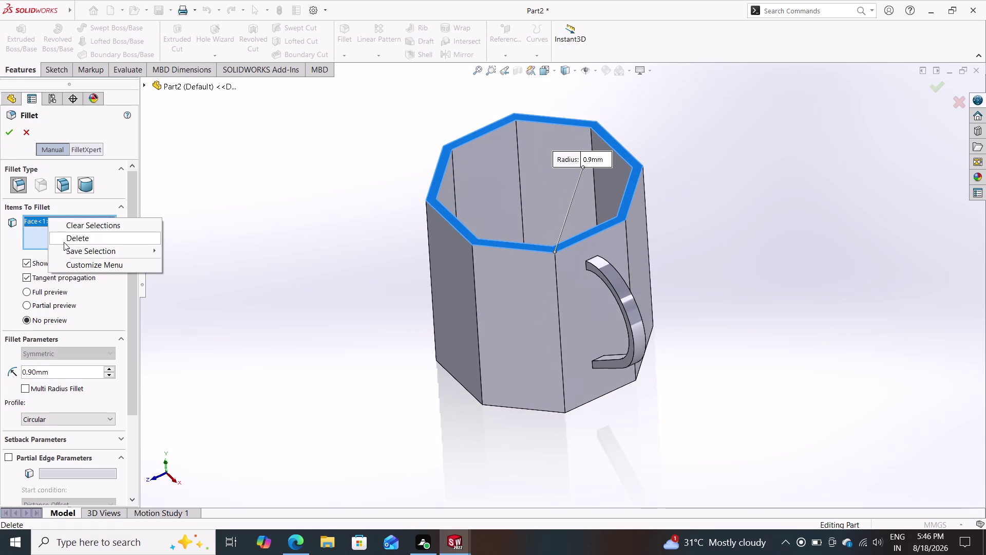
click(65, 240)
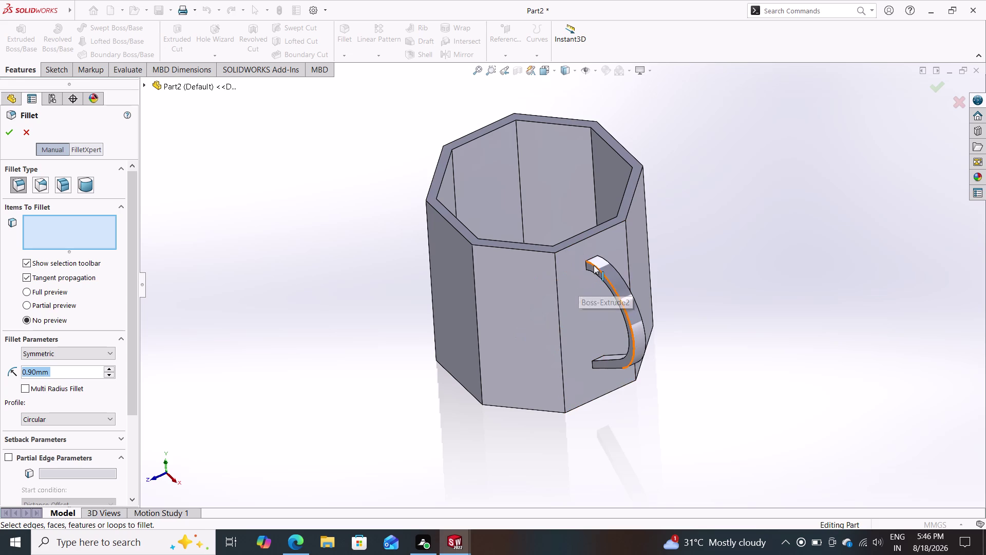
Select the first two edges of the step just below the rim.
scroll(down, 3)
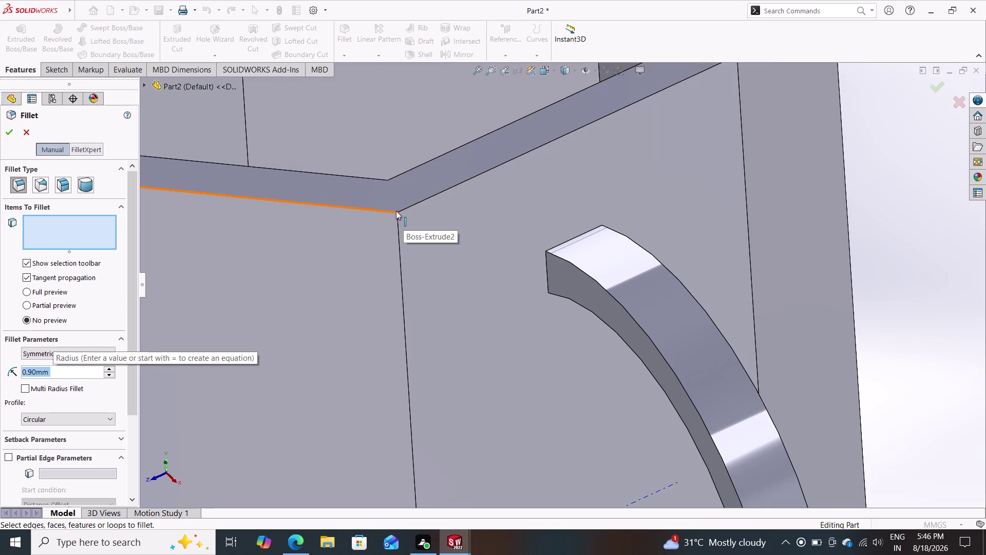
click(396, 210)
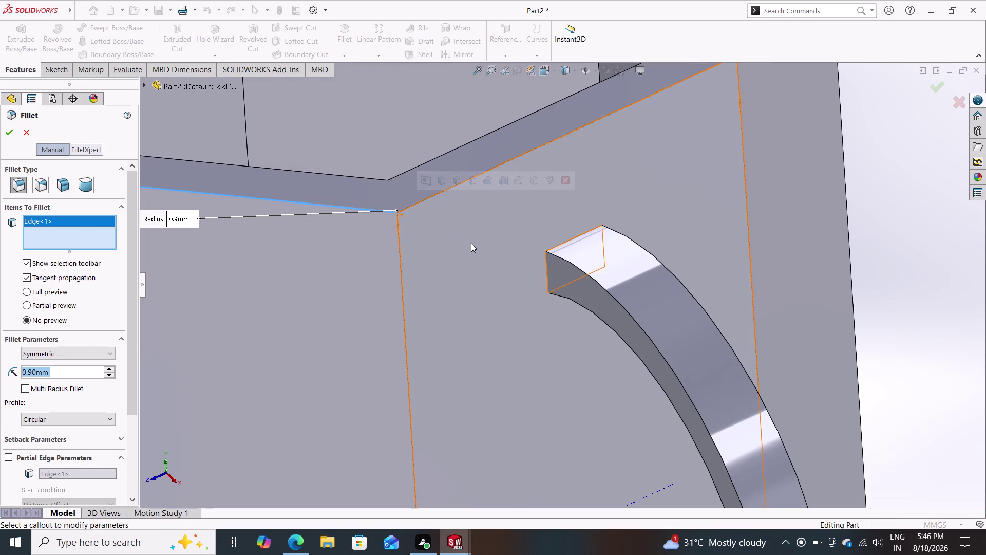
scroll(down, 3)
scroll(up, 3)
scroll(up, 3)
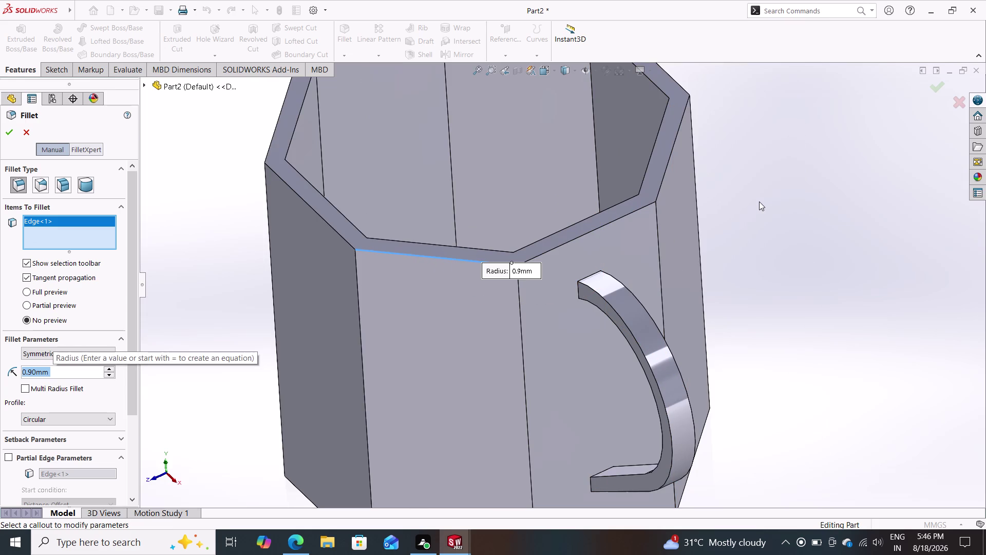
middle_drag(779, 216, 792, 220)
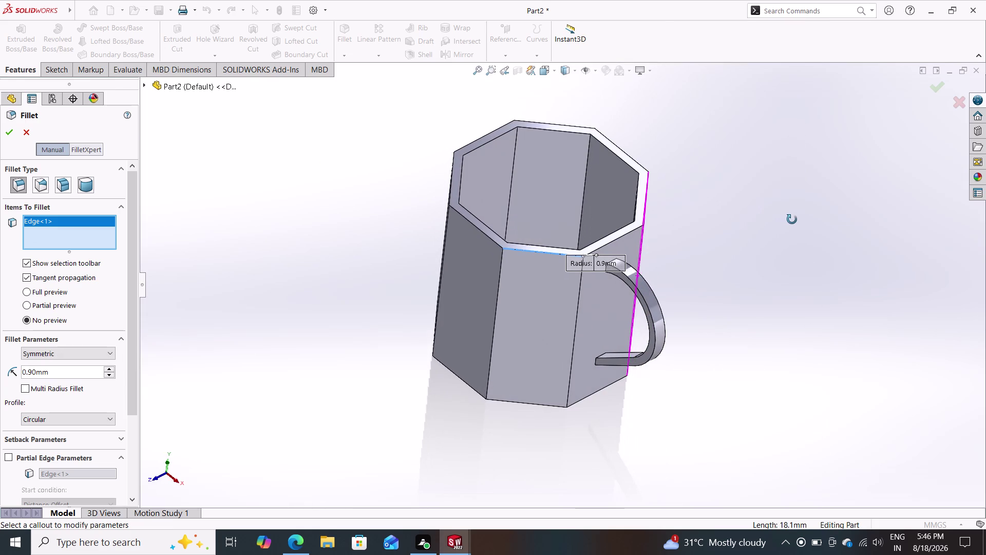
middle_drag(792, 219, 761, 242)
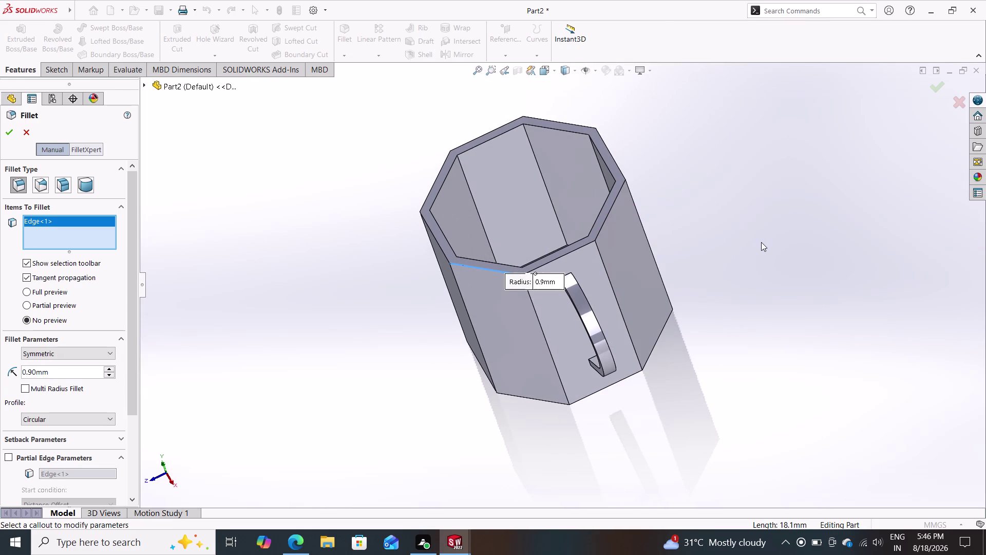
click(627, 179)
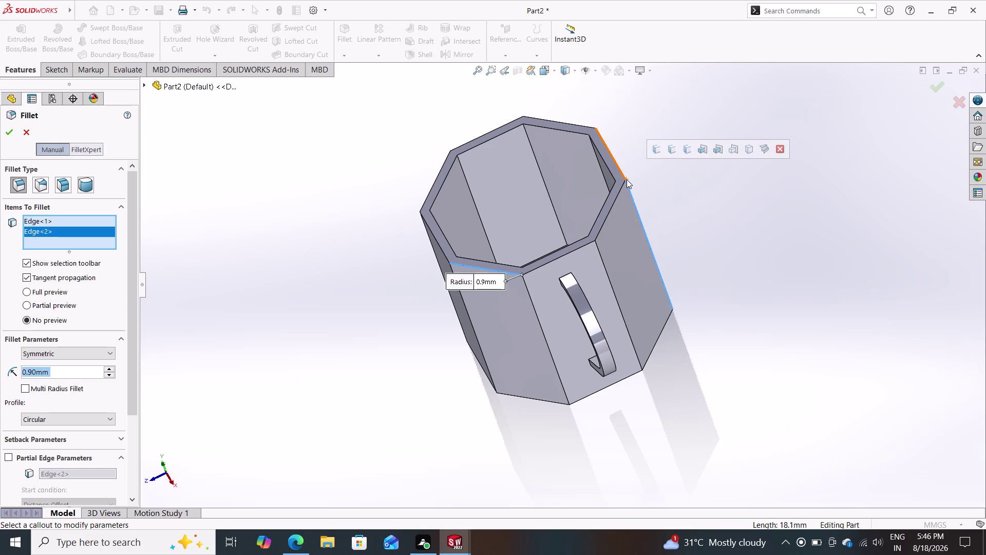
Add the remaining two step edges and create Fillet4 at 0.90 mm.
middle_drag(297, 280, 318, 283)
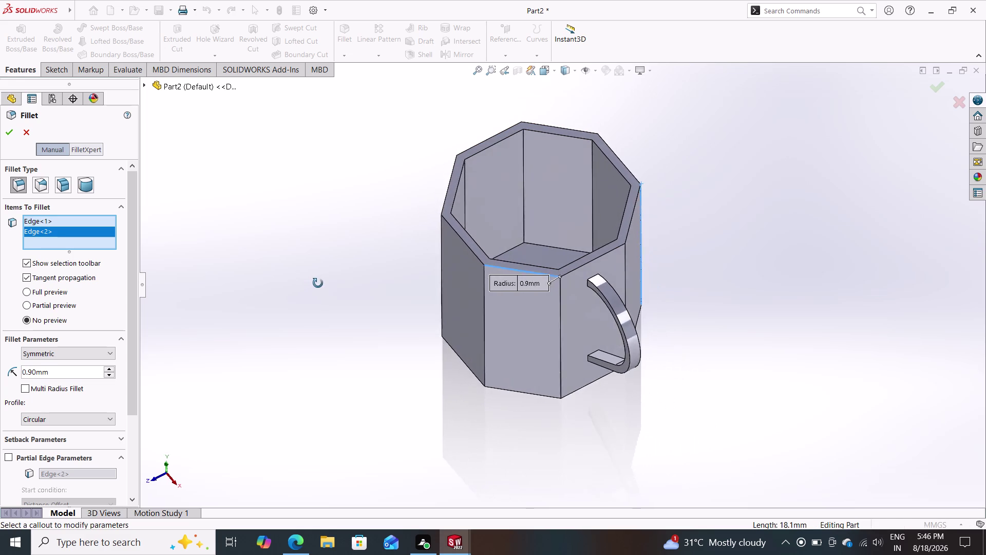
middle_drag(318, 283, 359, 302)
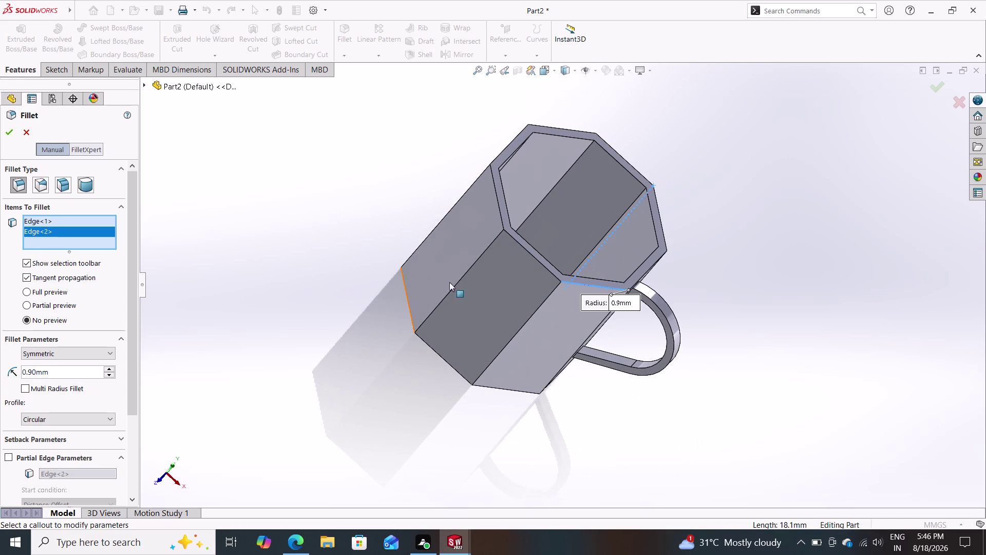
click(504, 229)
middle_drag(368, 225, 371, 232)
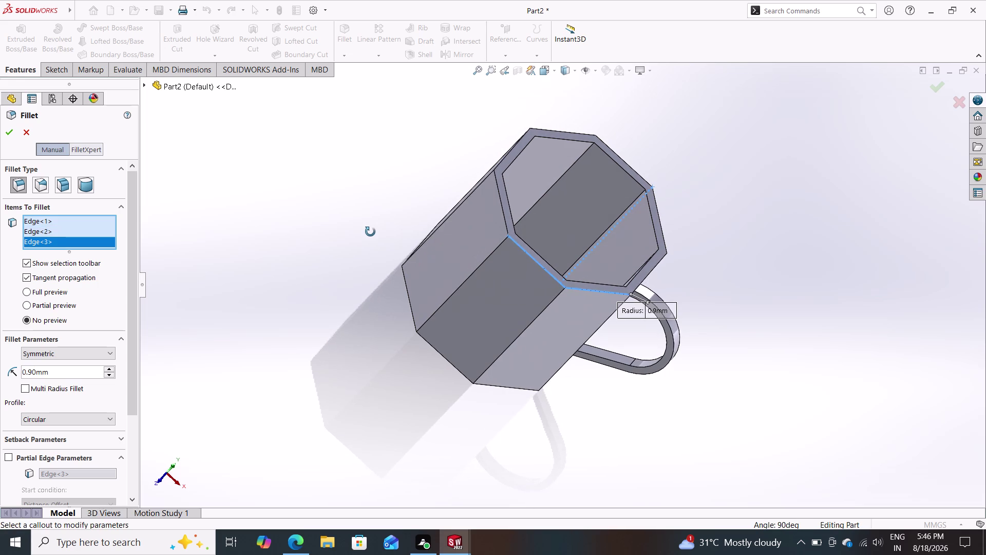
middle_drag(371, 231, 379, 287)
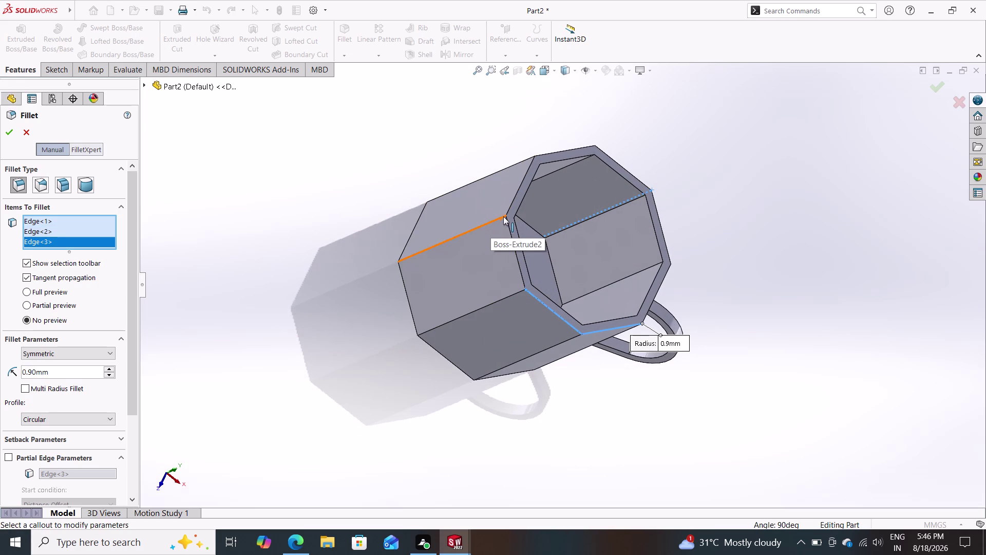
click(505, 215)
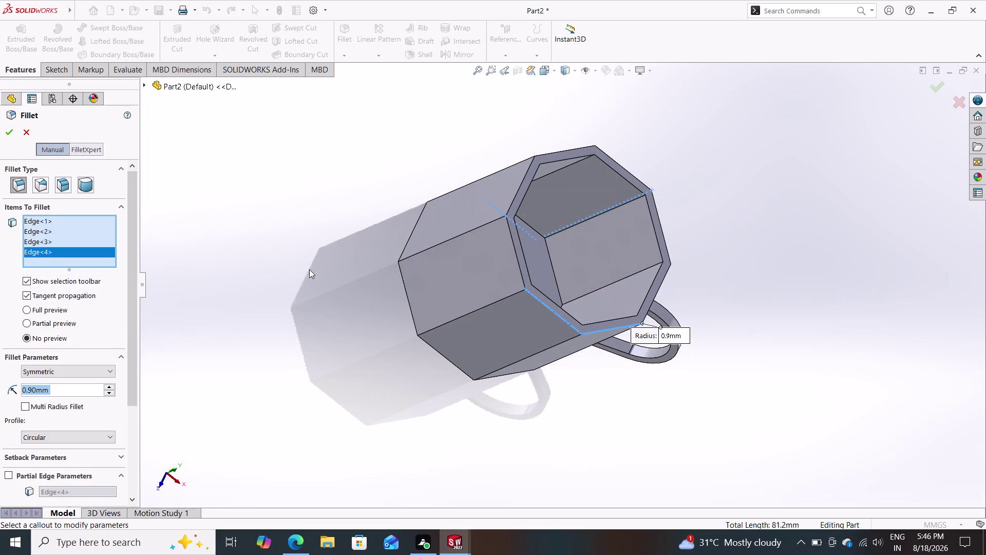
click(11, 136)
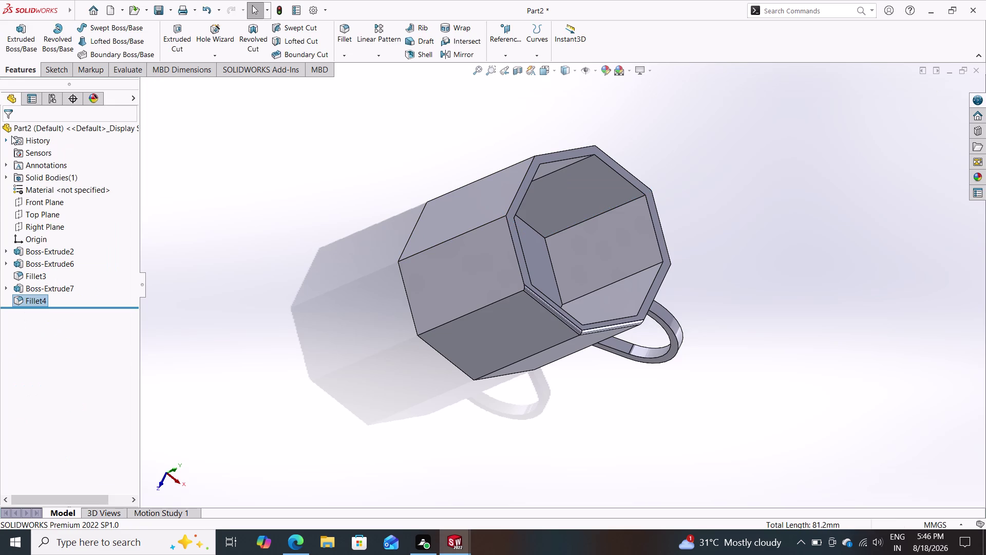
middle_drag(256, 331, 205, 286)
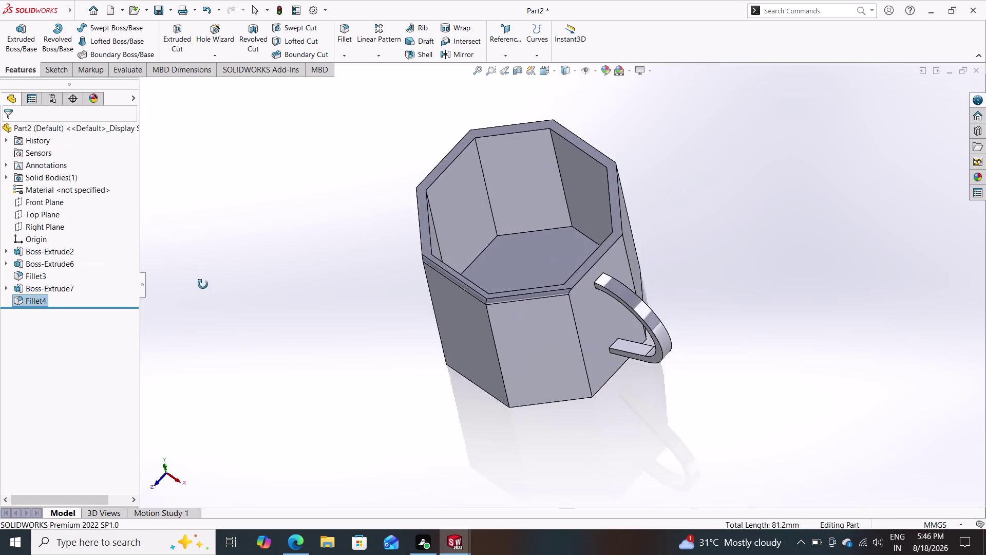
middle_drag(205, 286, 254, 163)
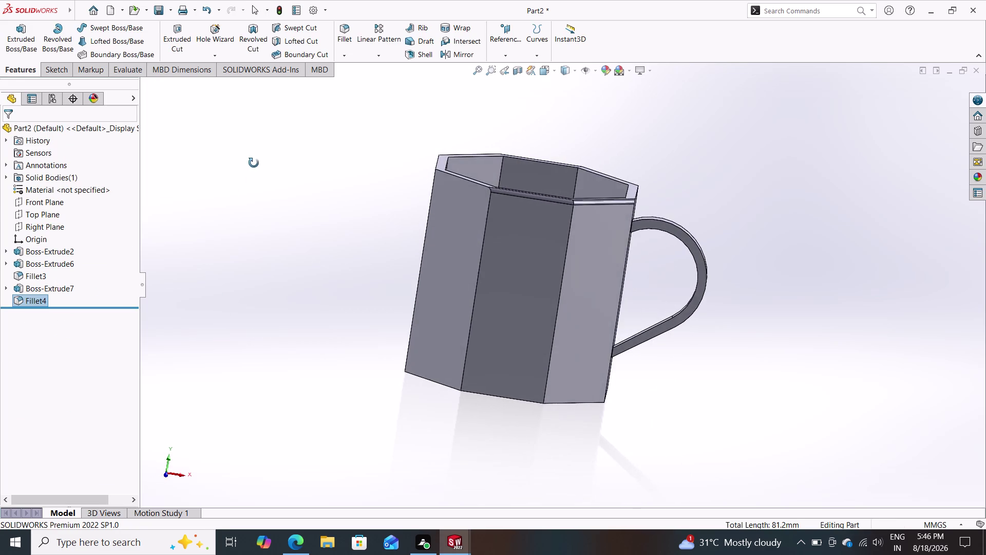
middle_drag(254, 163, 230, 301)
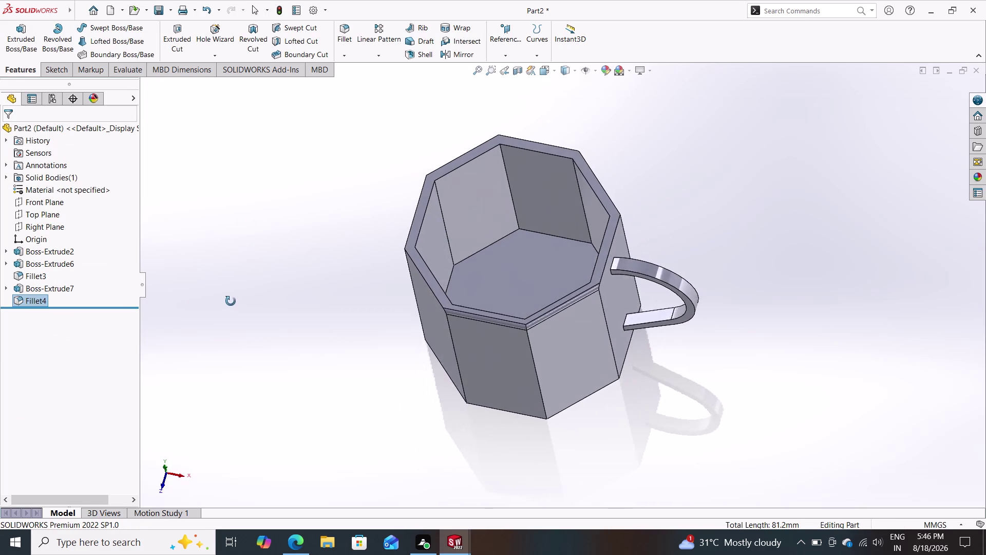
middle_drag(230, 301, 166, 424)
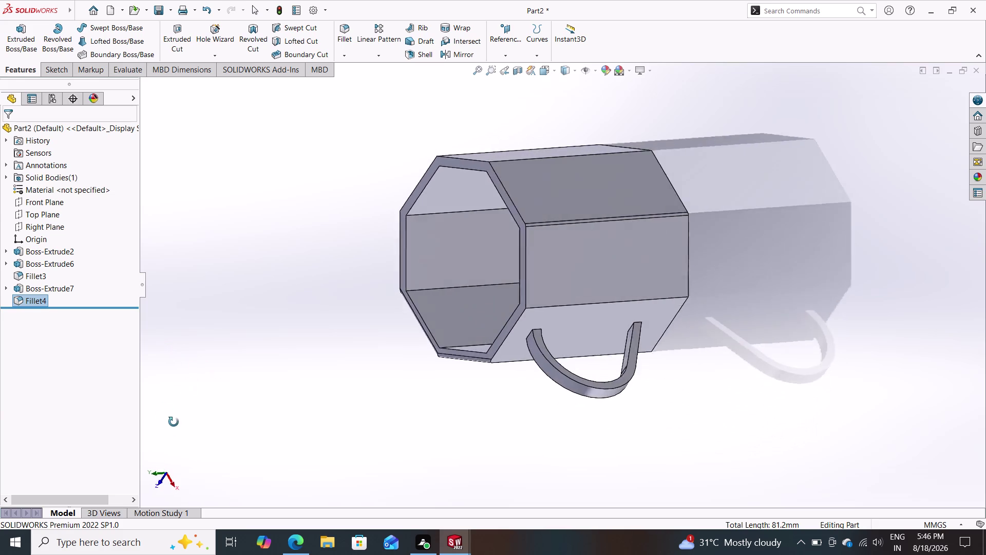
middle_drag(166, 424, 282, 388)
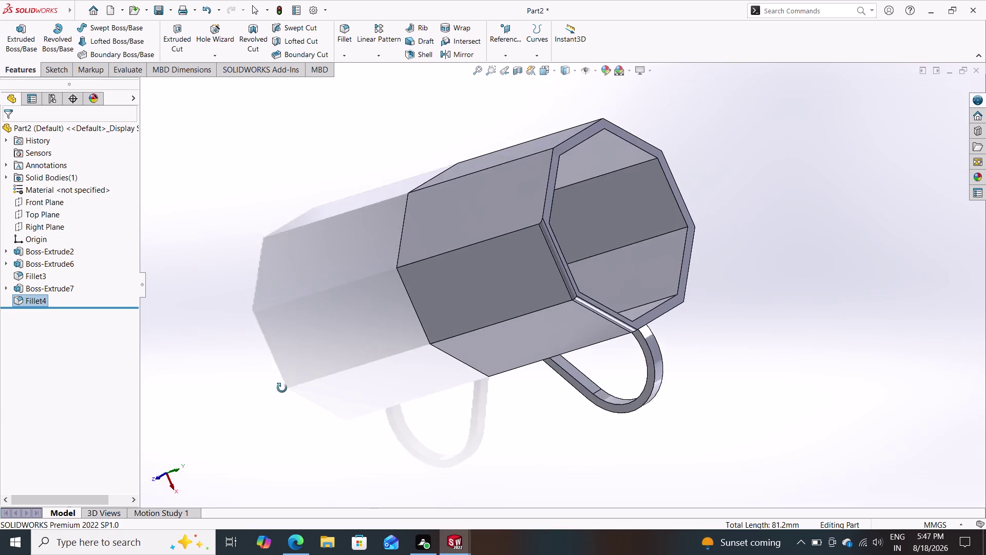
middle_drag(282, 388, 300, 356)
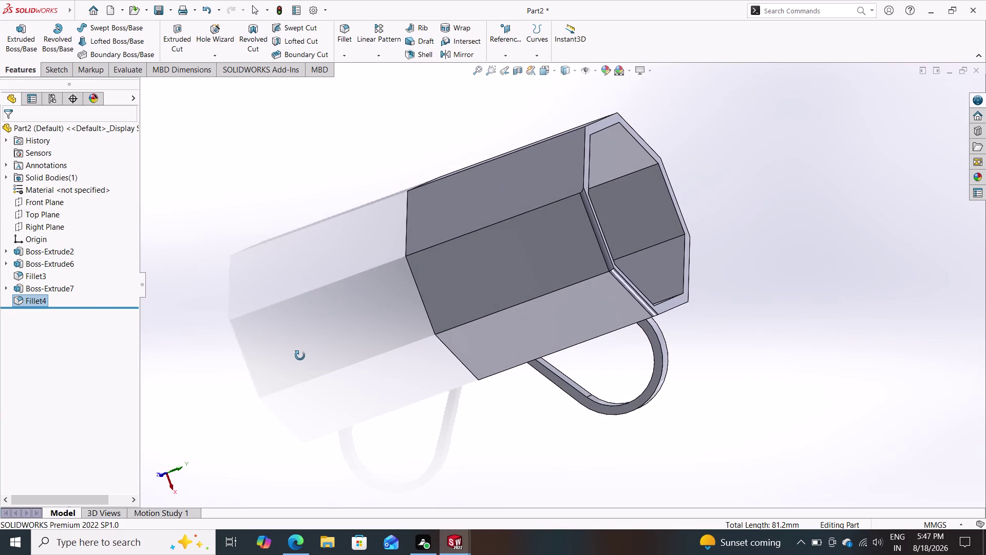
middle_drag(300, 356, 289, 328)
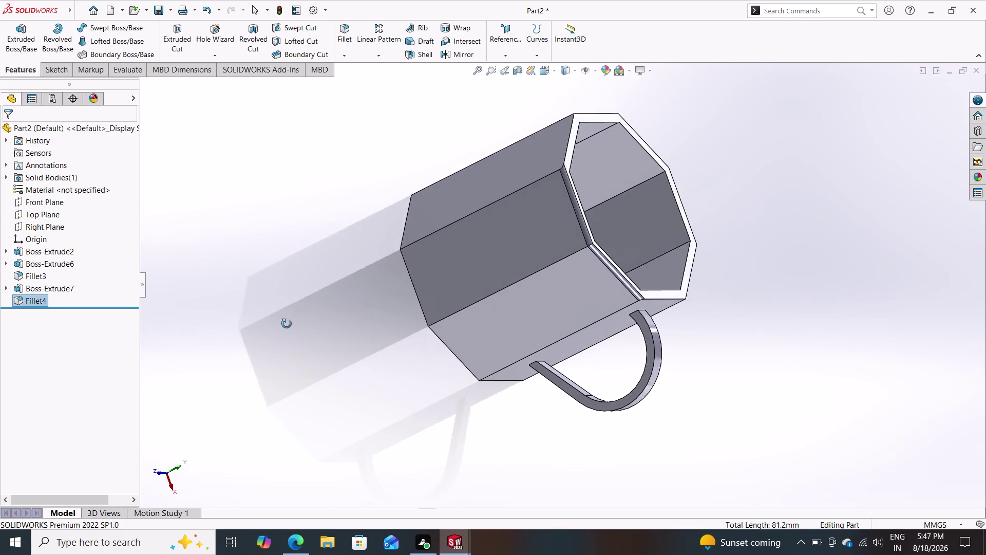
middle_drag(289, 328, 197, 239)
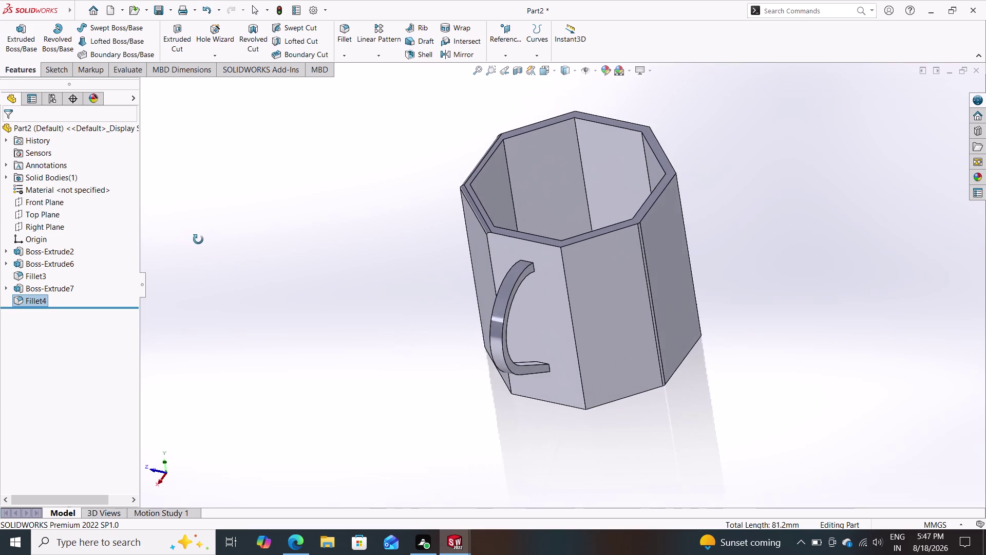
middle_drag(198, 239, 297, 289)
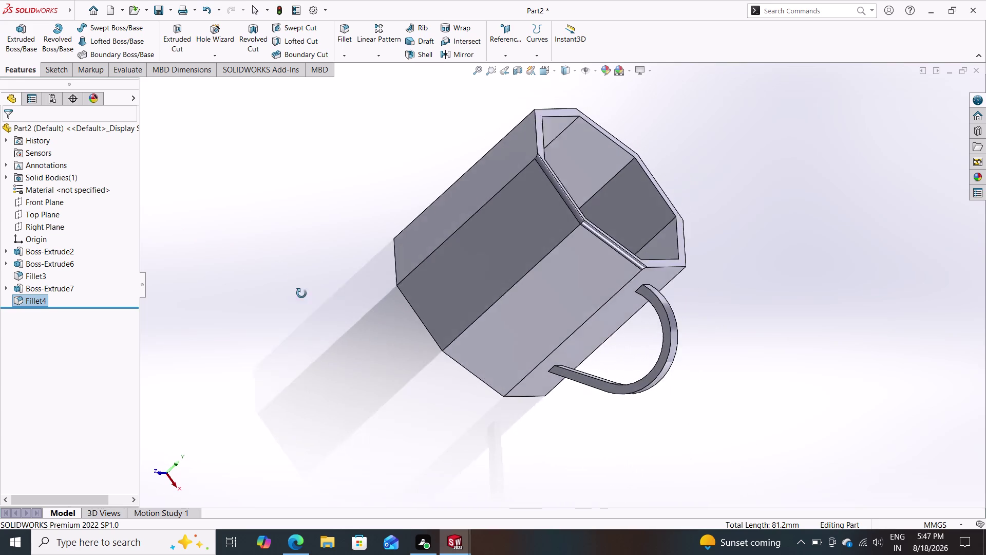
middle_drag(297, 289, 333, 360)
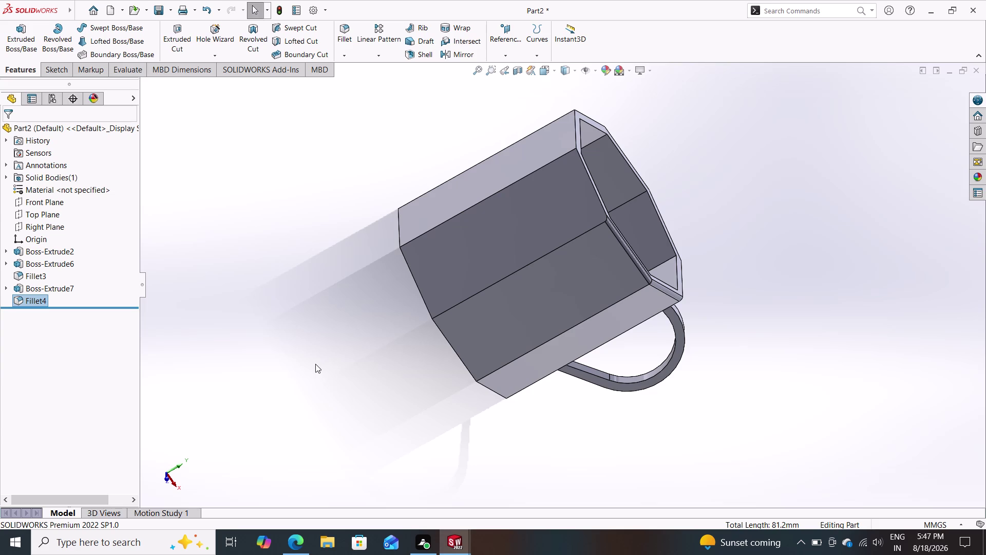
middle_drag(362, 391, 221, 274)
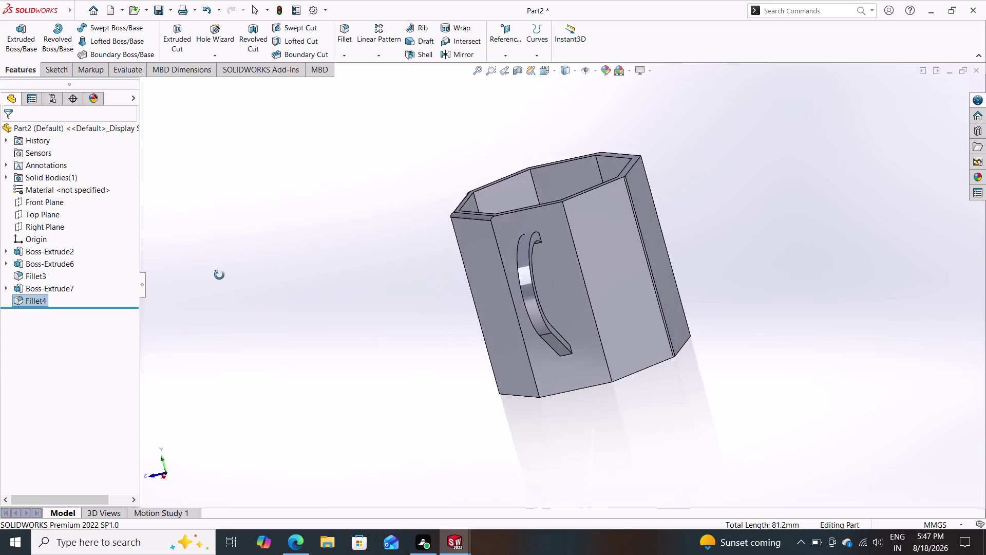
middle_drag(221, 275, 251, 321)
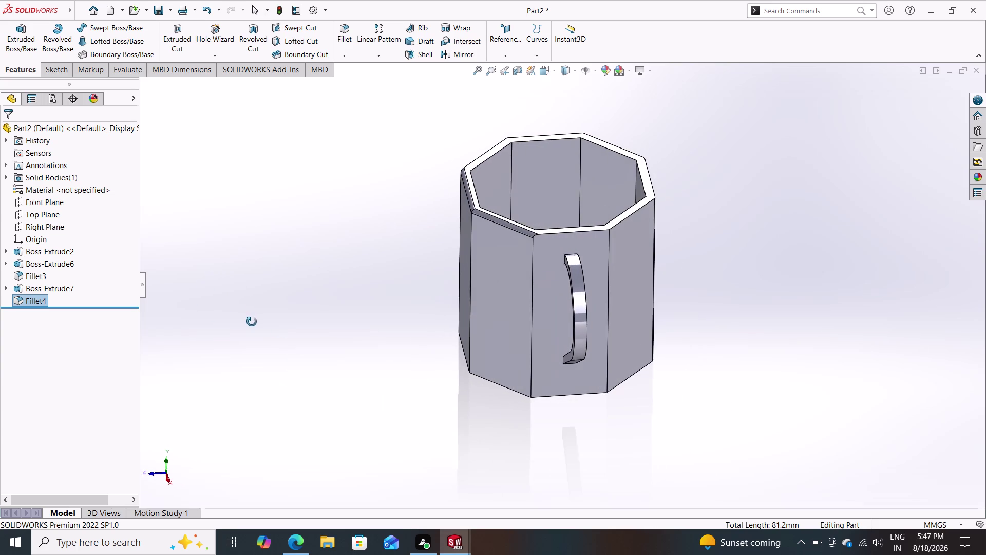
middle_drag(252, 321, 223, 321)
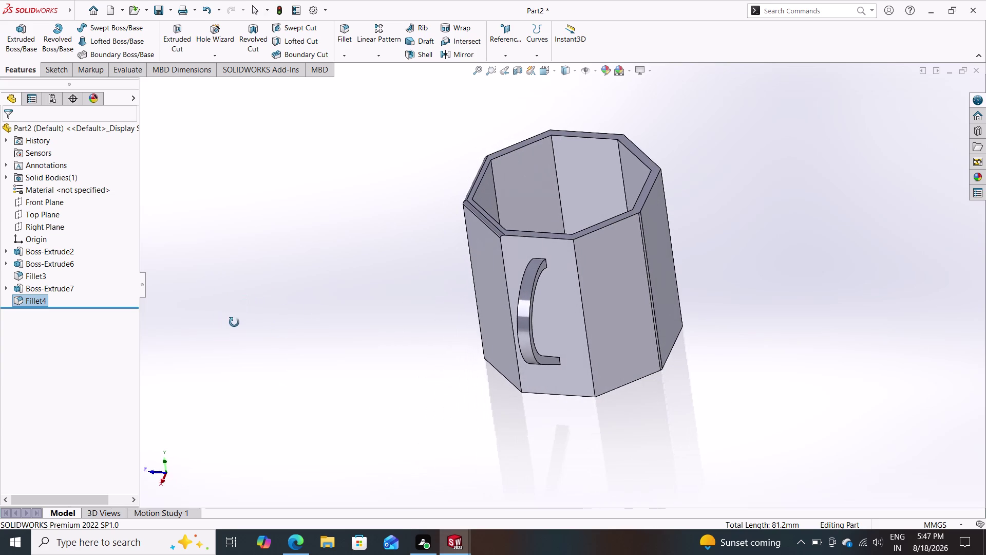
middle_drag(223, 321, 235, 322)
key(ctrl+z)
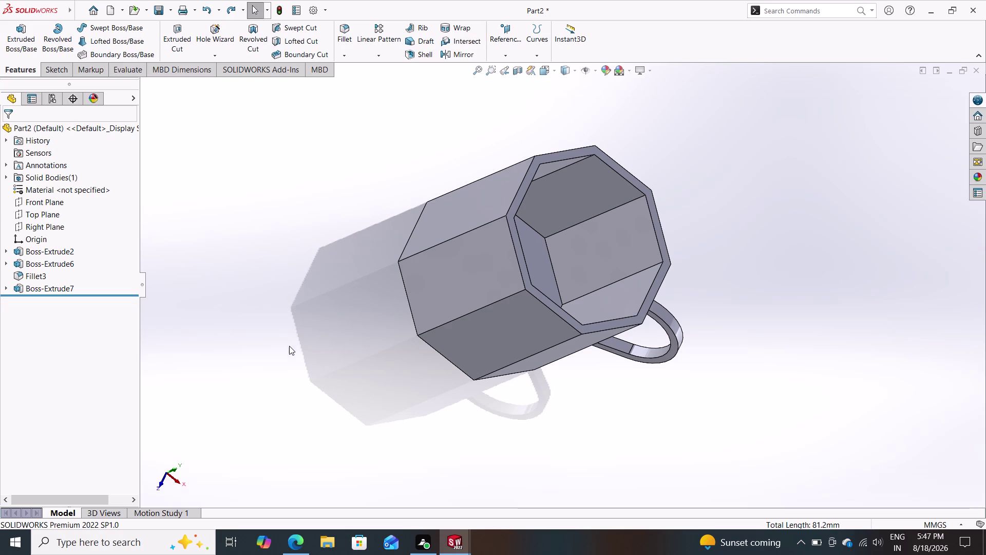
middle_drag(267, 347, 301, 334)
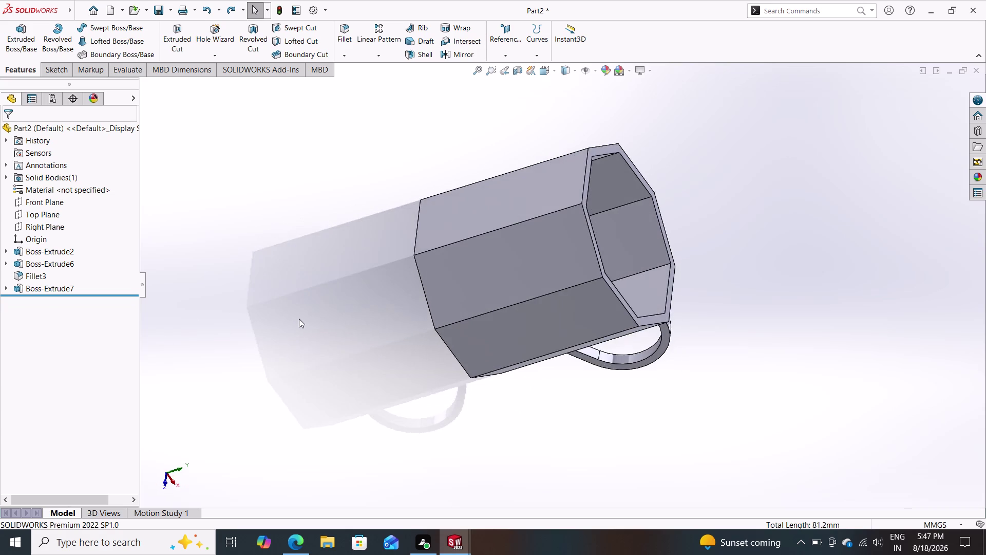
middle_drag(299, 328, 255, 209)
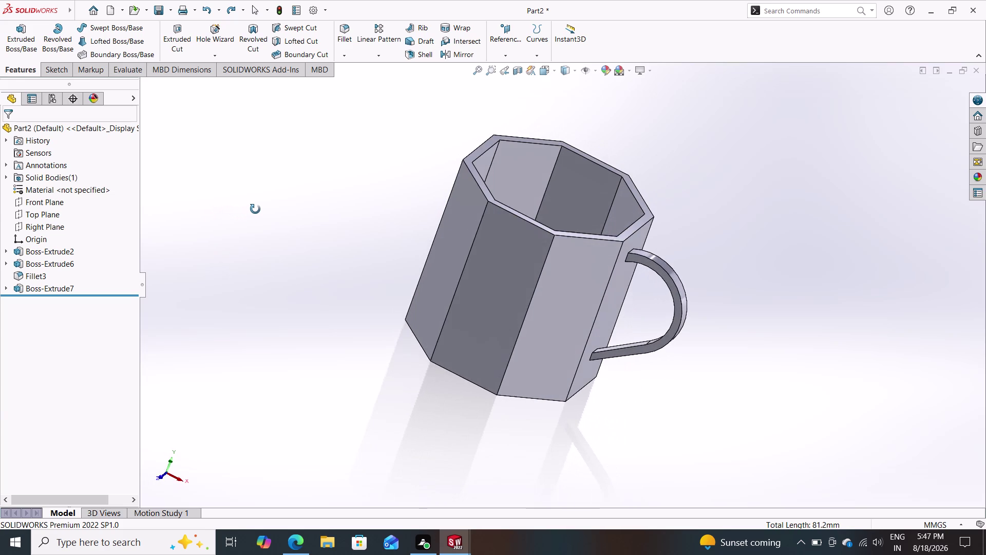
middle_drag(256, 209, 258, 216)
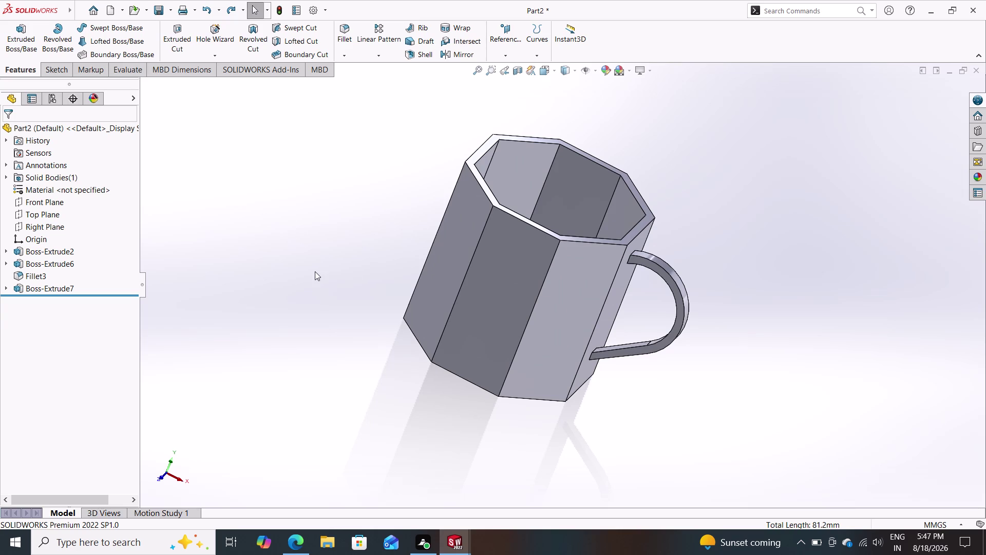
middle_drag(332, 286, 346, 259)
middle_drag(347, 259, 287, 344)
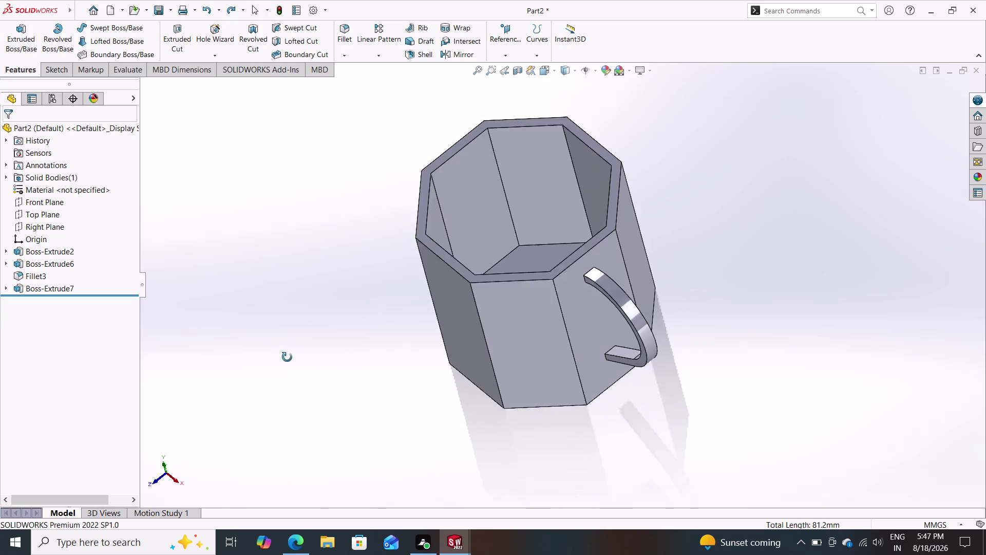
middle_drag(287, 344, 289, 195)
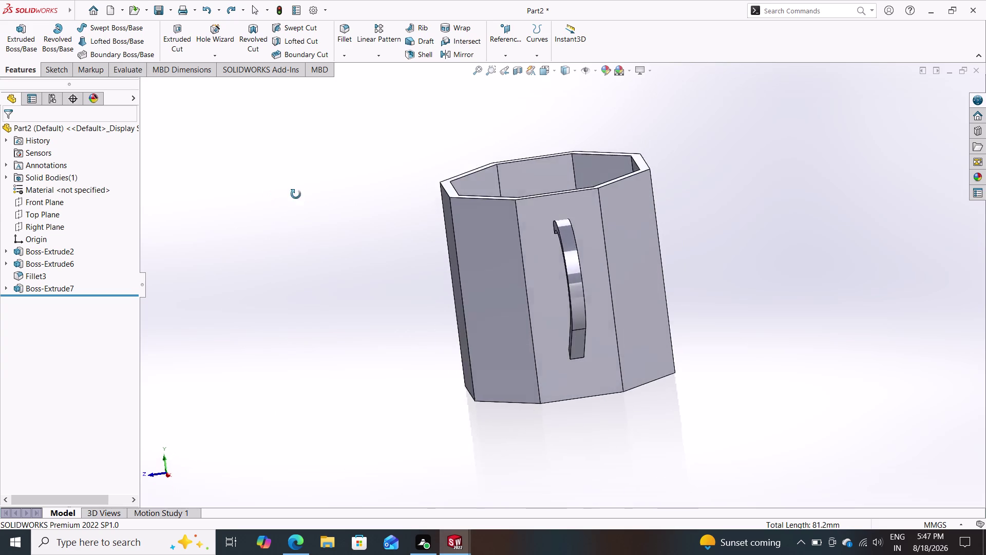
middle_drag(288, 194, 313, 195)
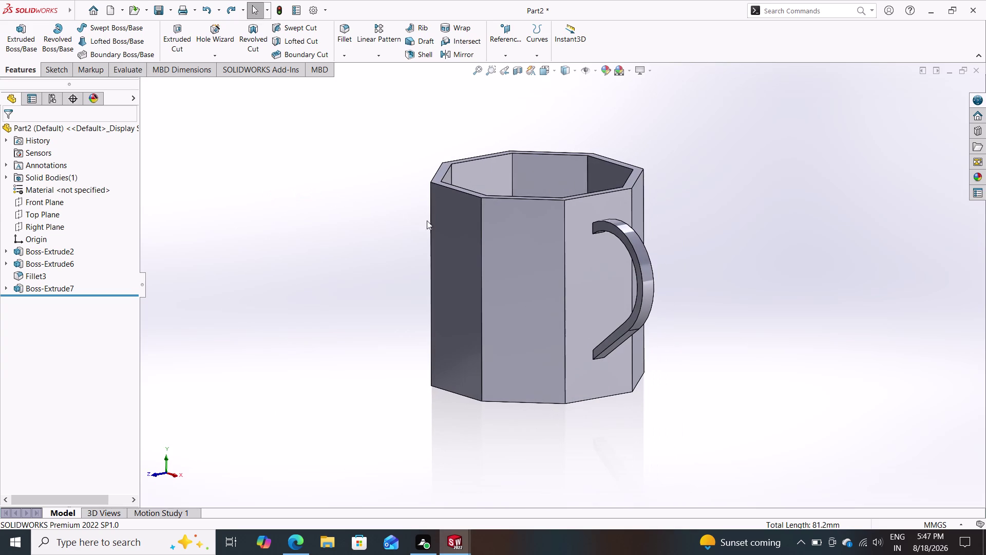
click(977, 176)
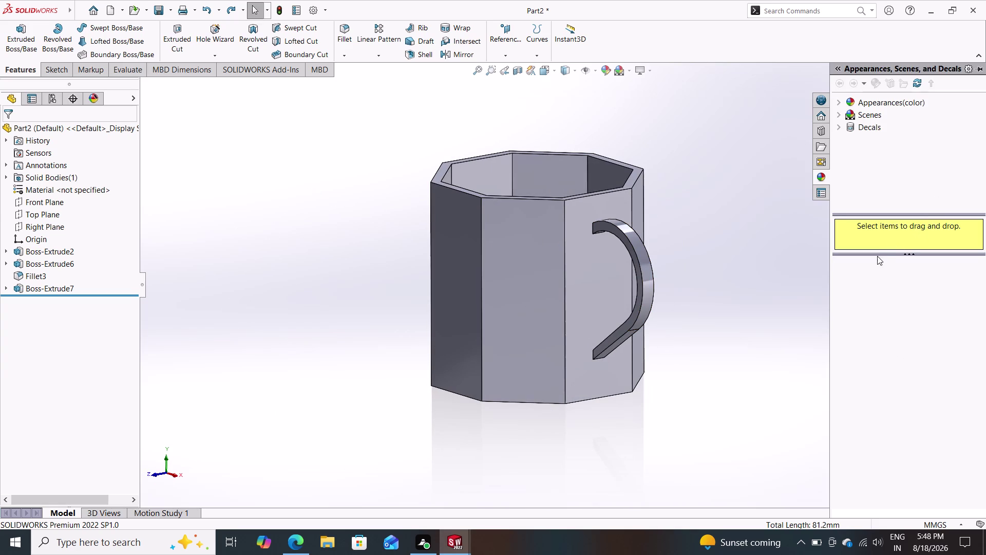
Apply the Painted candy apple red appearance to the whole part and inspect it.
click(840, 113)
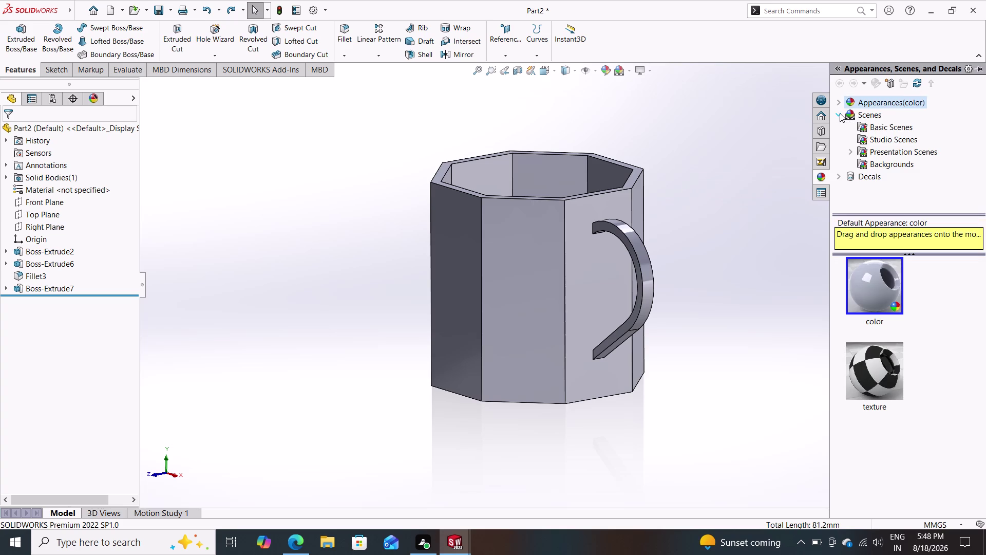
click(841, 98)
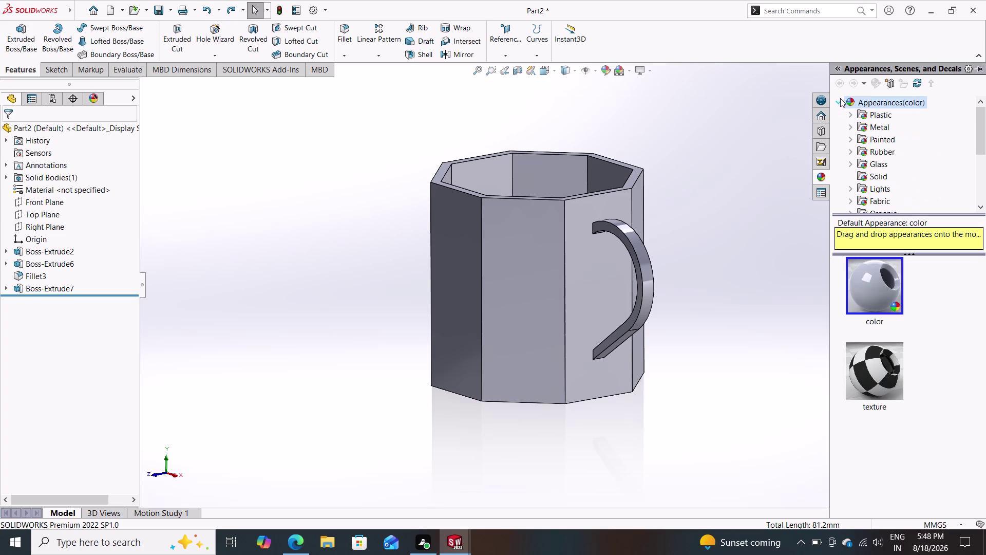
click(886, 127)
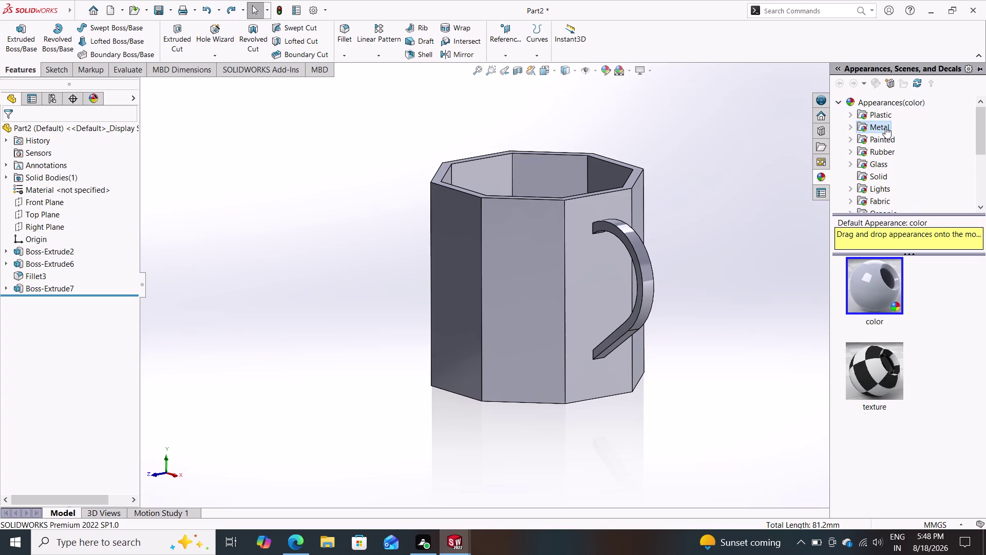
click(880, 139)
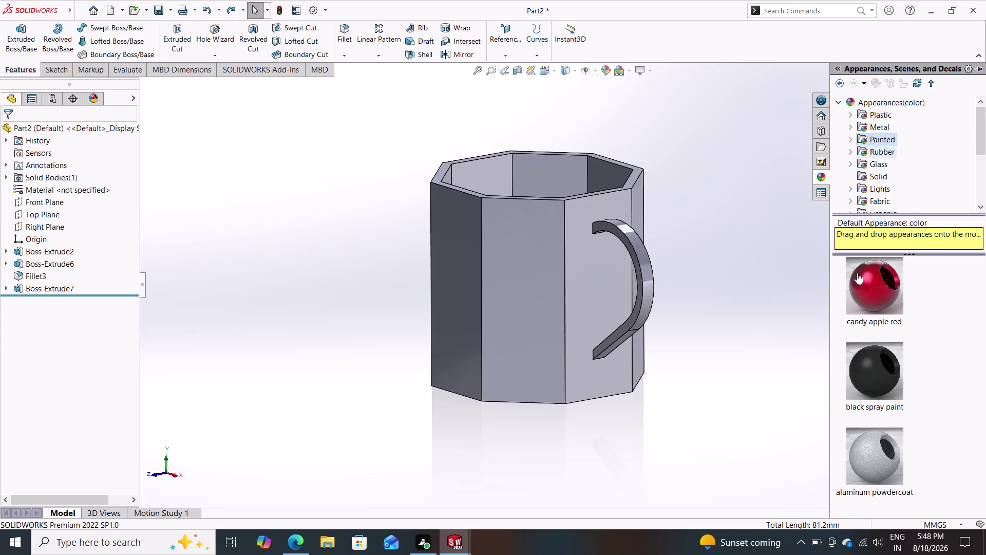
drag(873, 294, 626, 278)
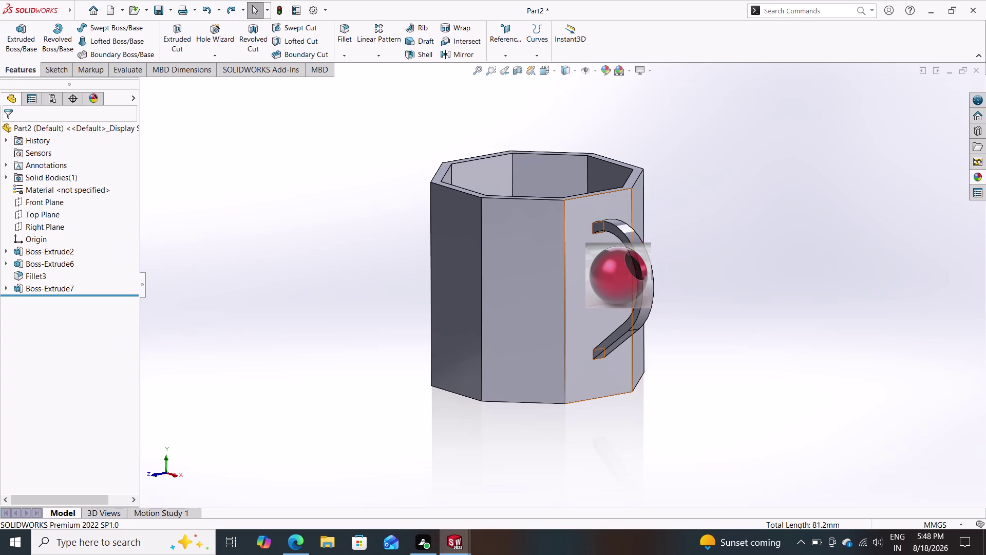
drag(625, 278, 616, 274)
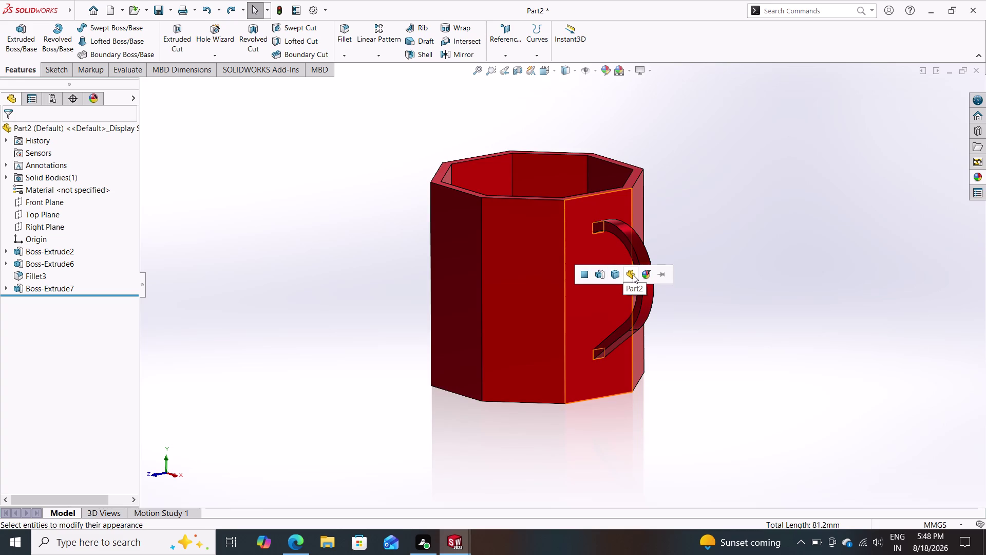
click(633, 275)
middle_drag(741, 268, 671, 318)
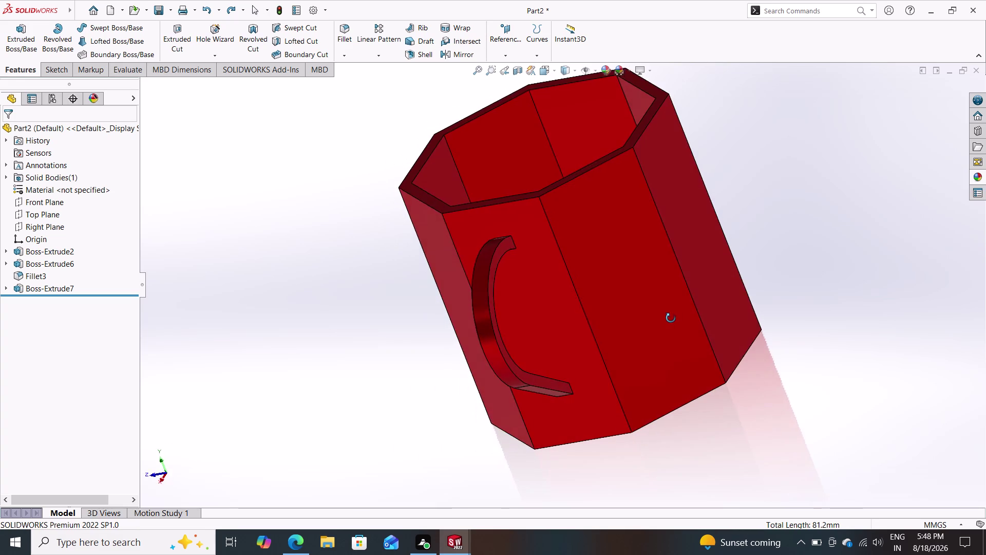
middle_drag(671, 318, 785, 292)
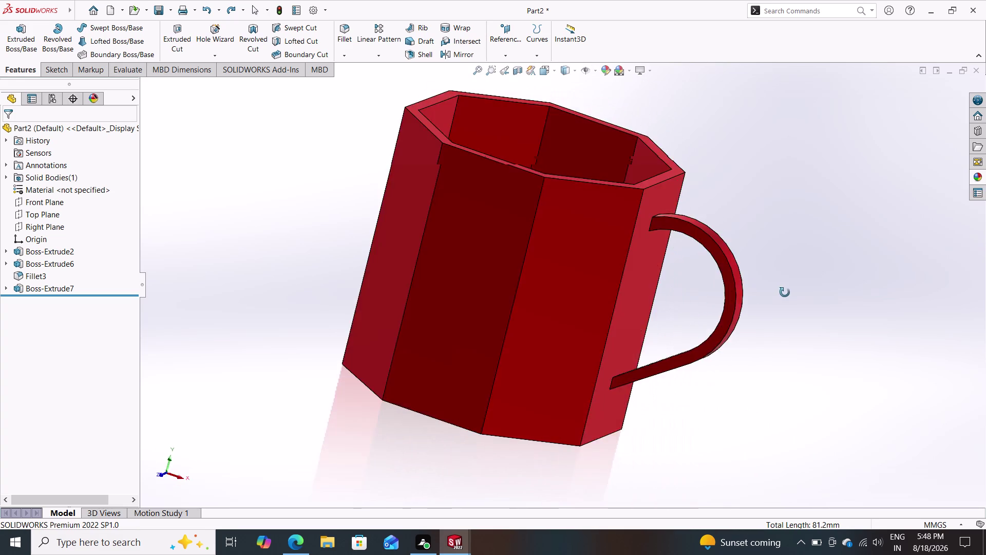
middle_drag(785, 292, 734, 247)
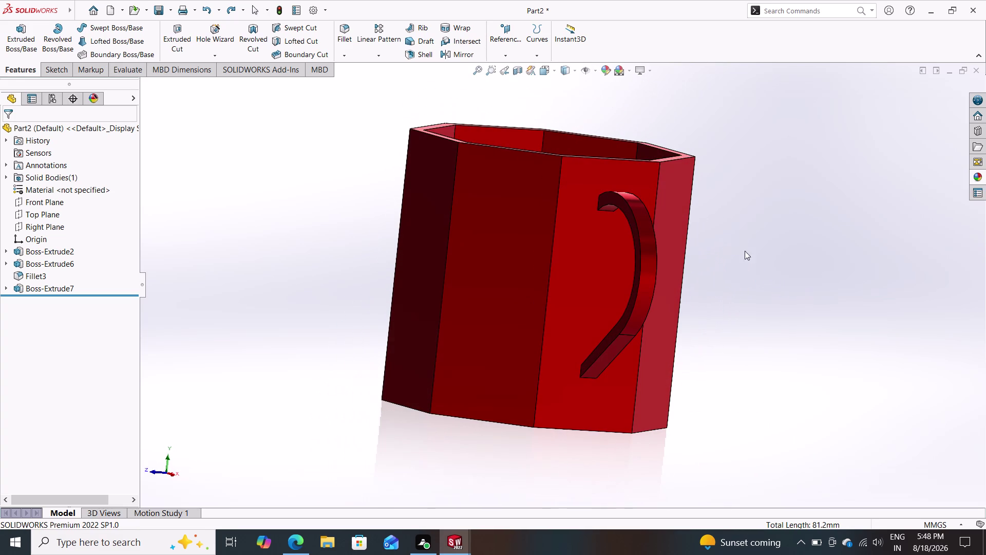
Replace the red with an orange Car paint applied to the whole mug.
click(974, 176)
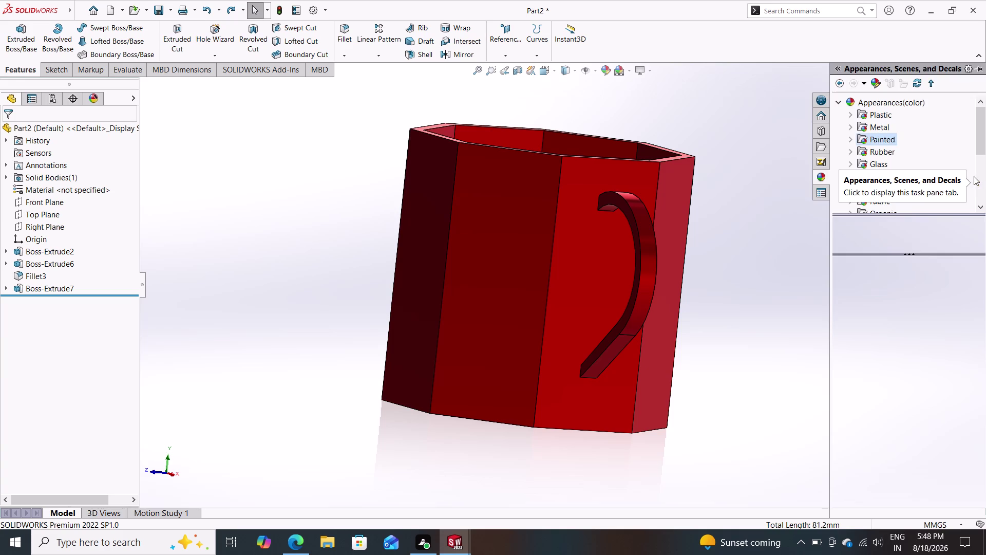
click(853, 141)
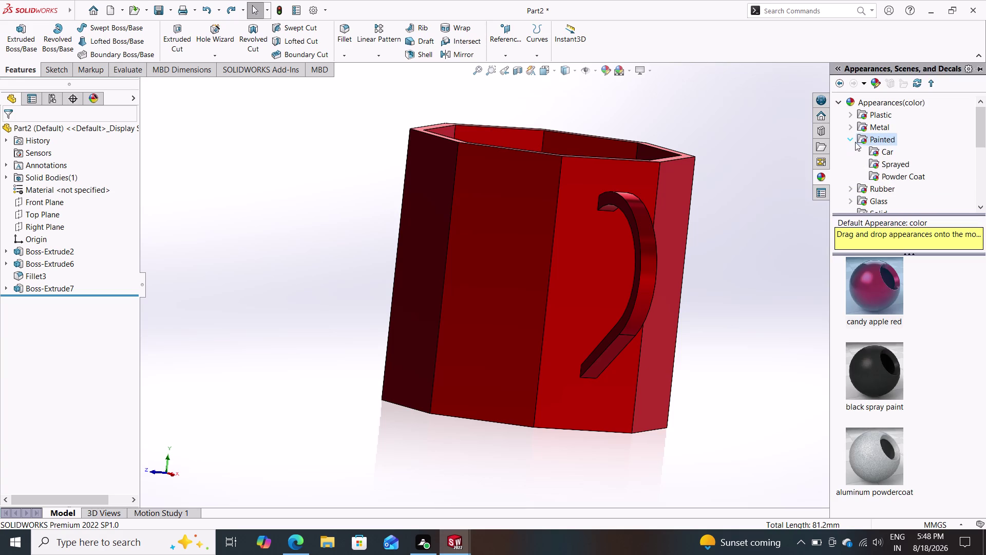
click(878, 152)
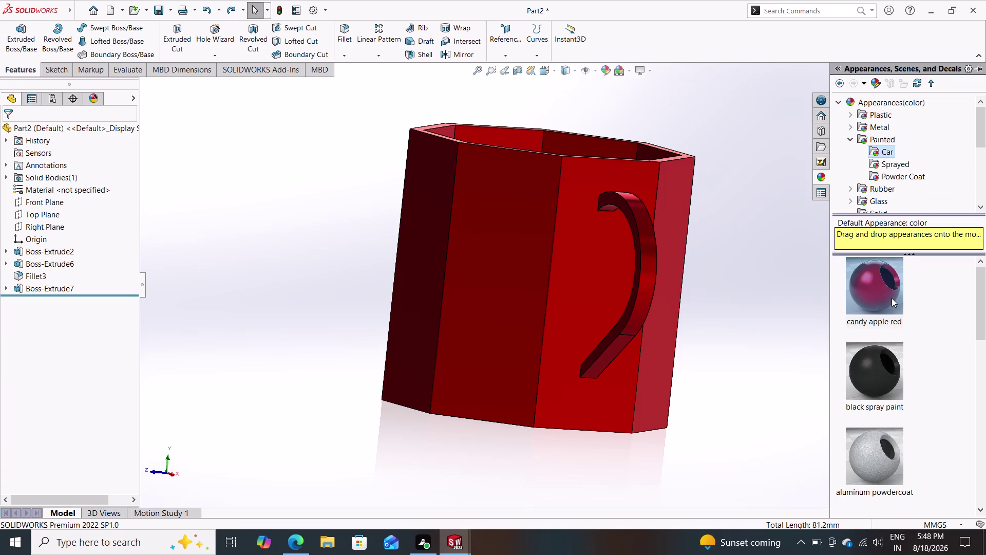
scroll(down, 3)
scroll(up, 3)
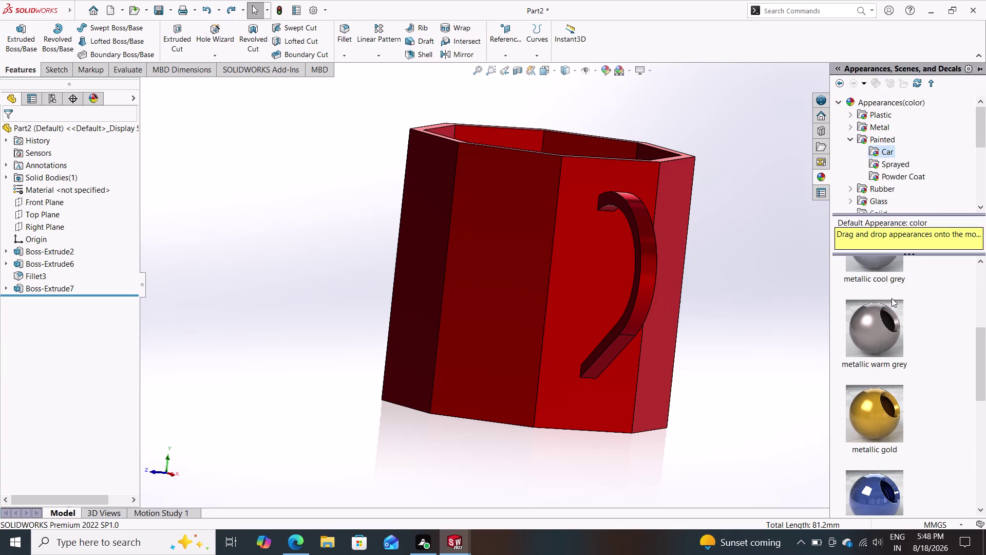
drag(864, 423, 546, 297)
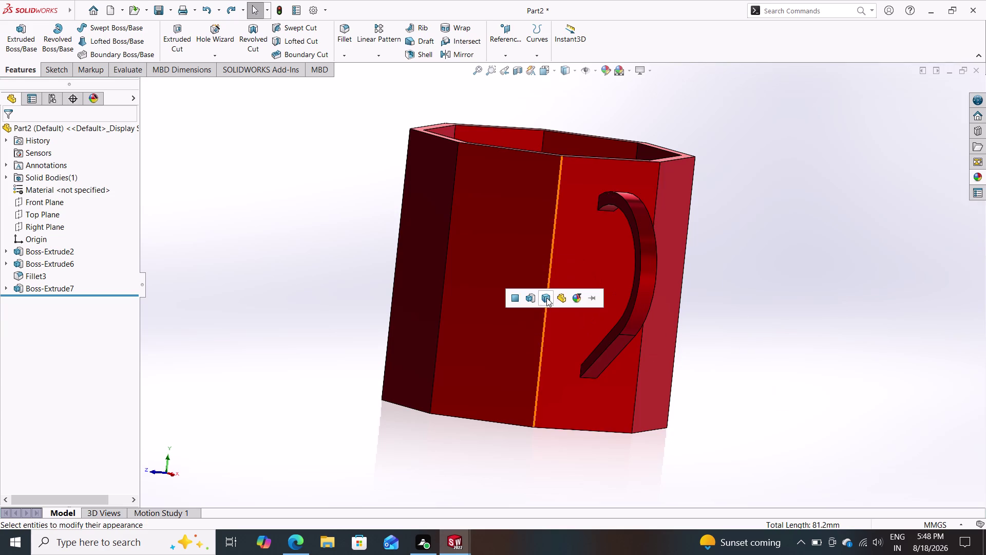
click(561, 298)
middle_drag(829, 272, 730, 348)
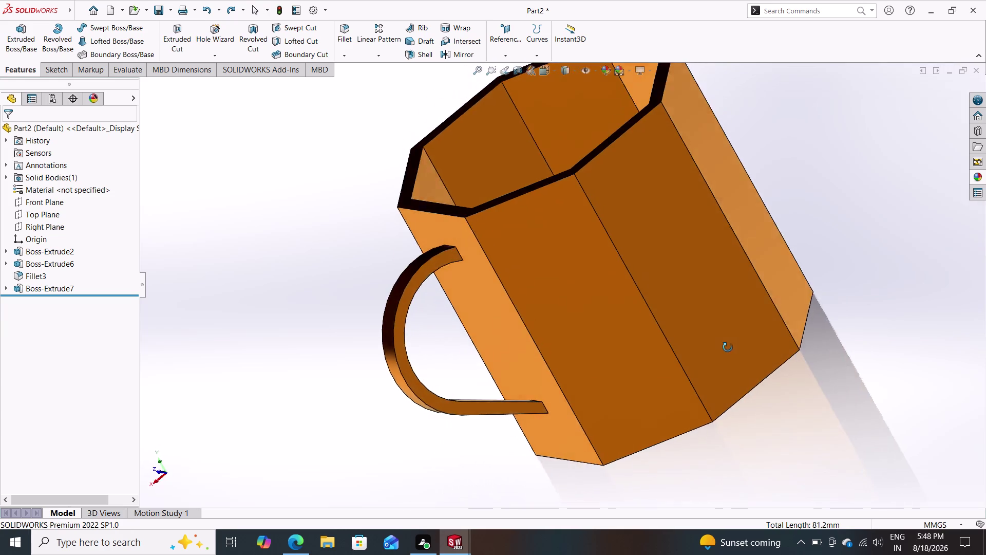
middle_drag(730, 347, 856, 367)
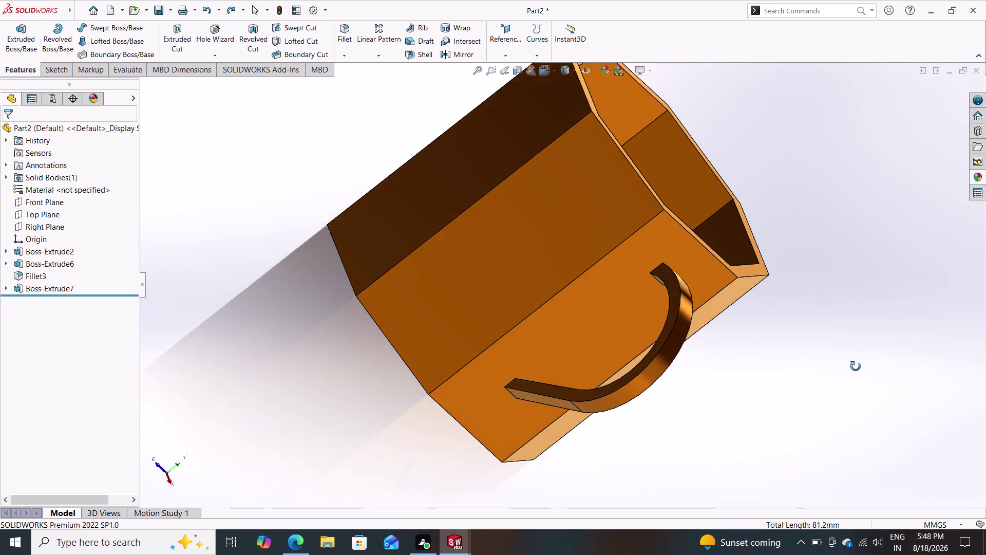
middle_drag(856, 366, 752, 337)
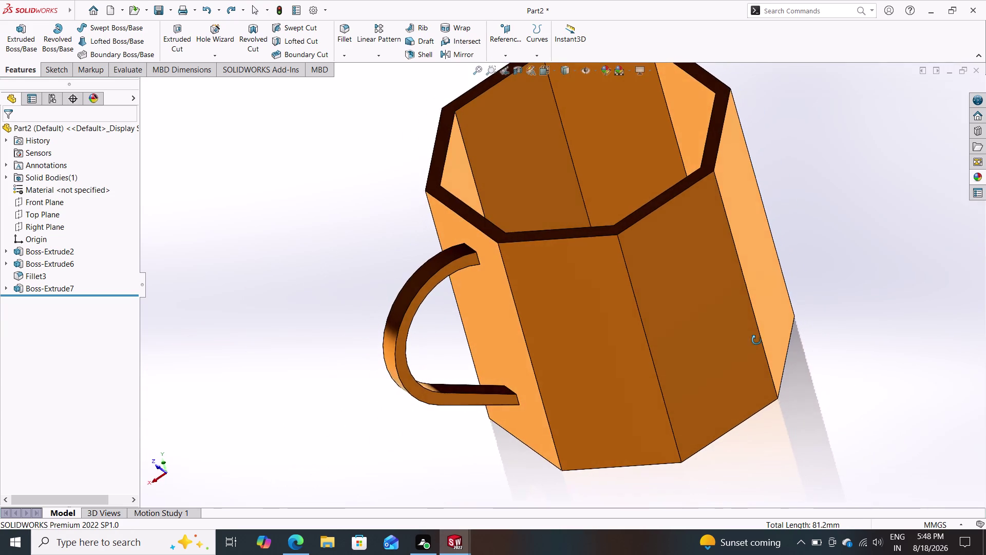
middle_drag(752, 336, 830, 455)
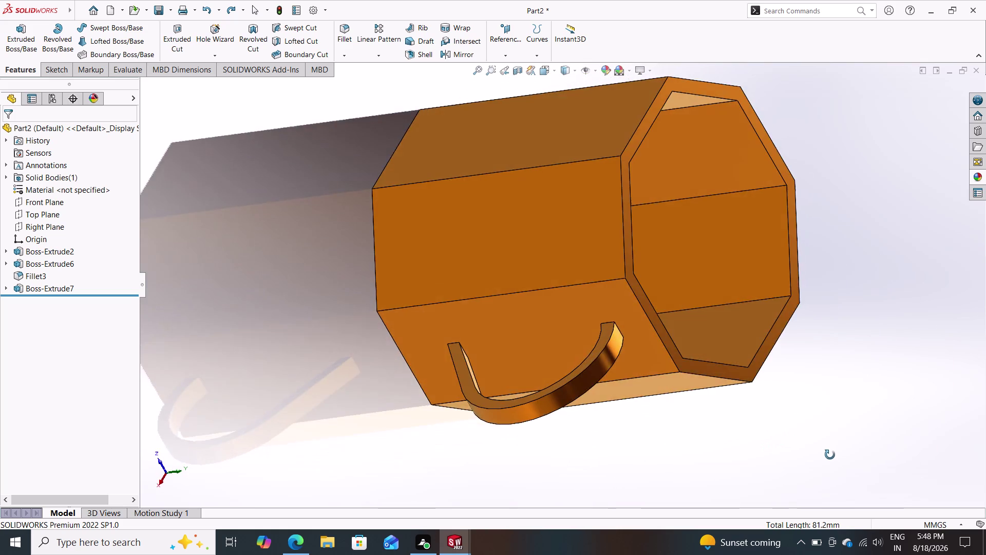
middle_drag(830, 454, 764, 361)
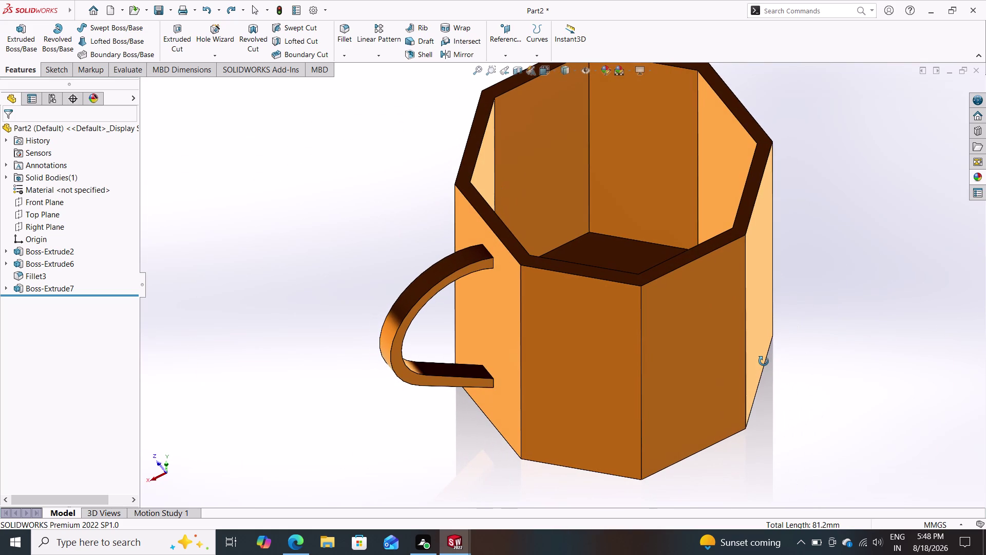
middle_drag(764, 361, 763, 362)
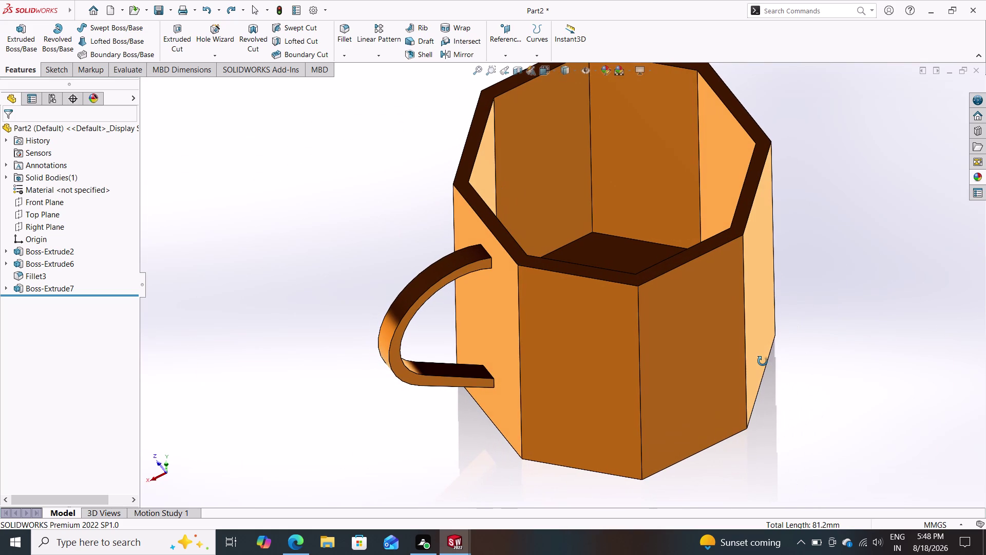
middle_drag(763, 361, 568, 105)
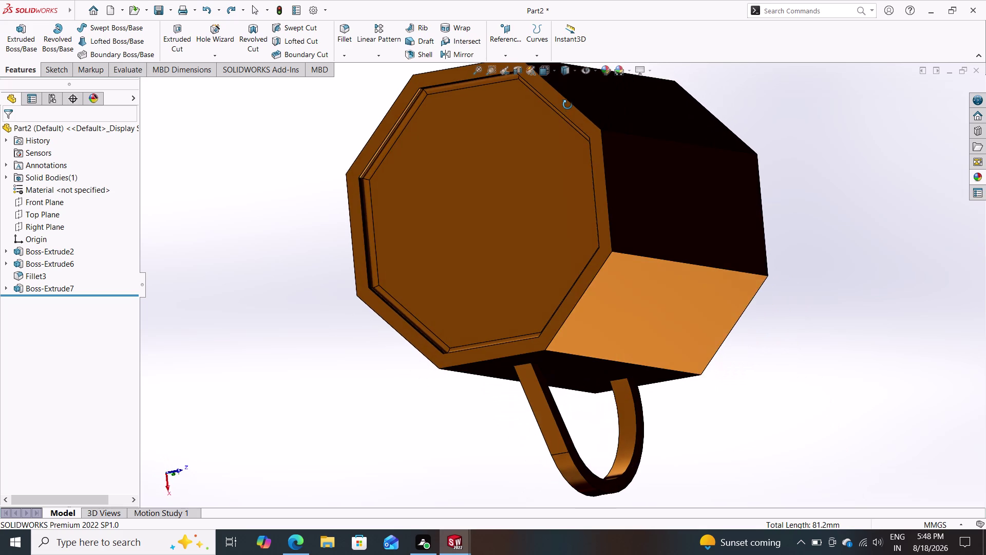
middle_drag(568, 105, 767, 174)
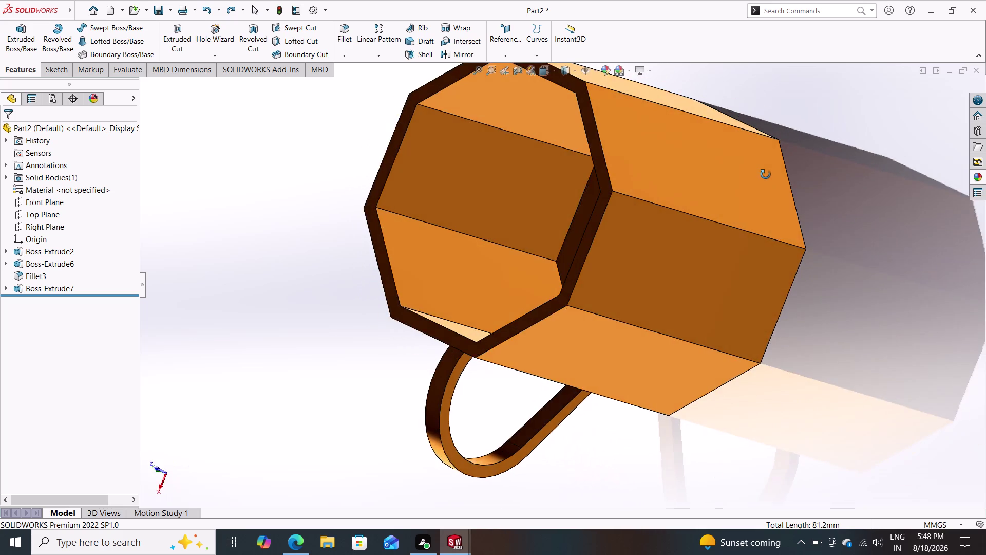
middle_drag(766, 174, 807, 90)
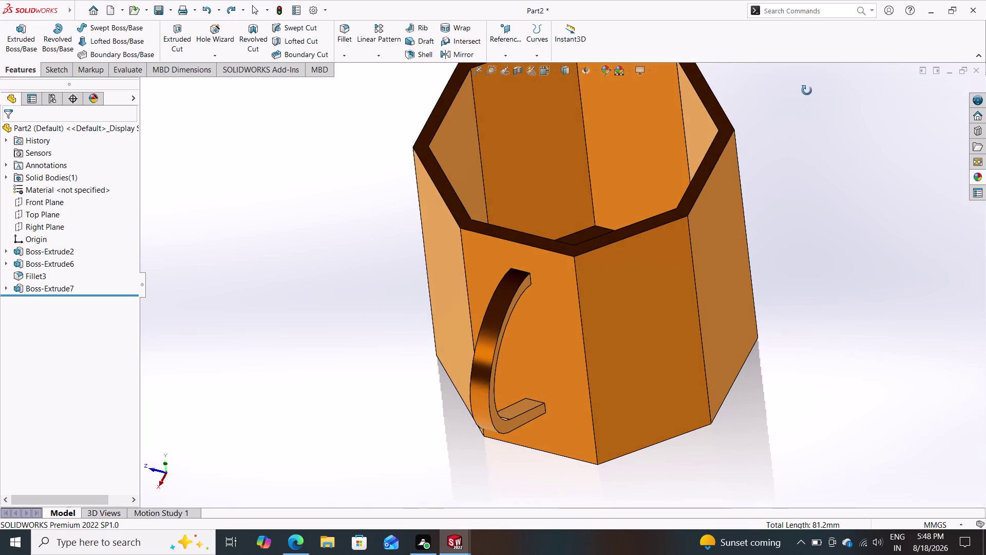
middle_drag(806, 90, 809, 93)
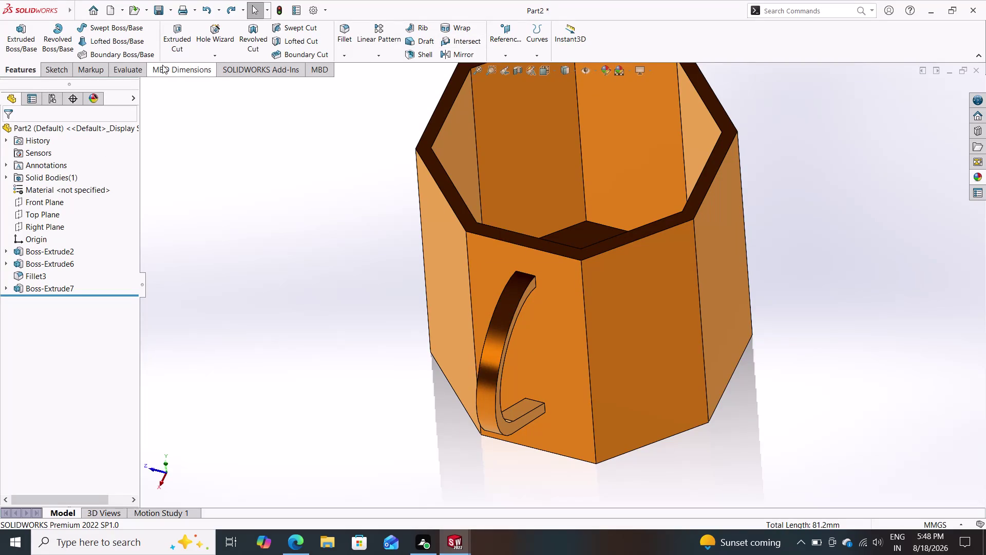
click(19, 71)
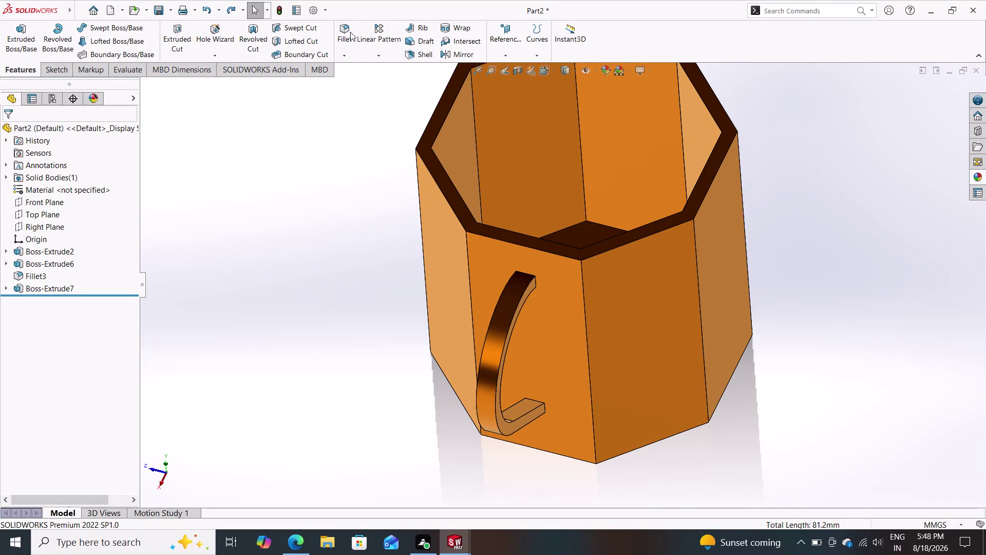
Start a new fillet and pick the first four rim edges.
click(343, 31)
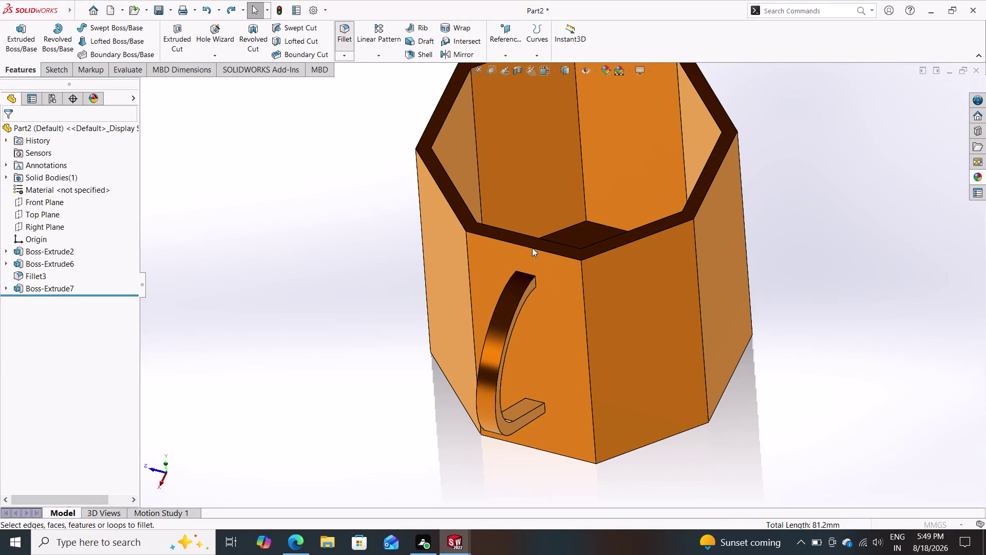
click(529, 246)
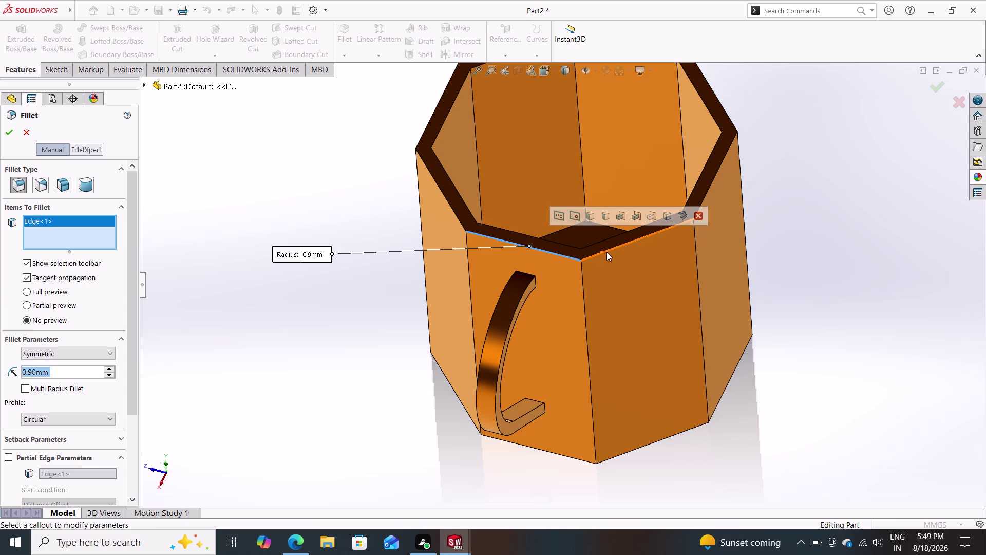
click(607, 252)
middle_drag(787, 298, 752, 332)
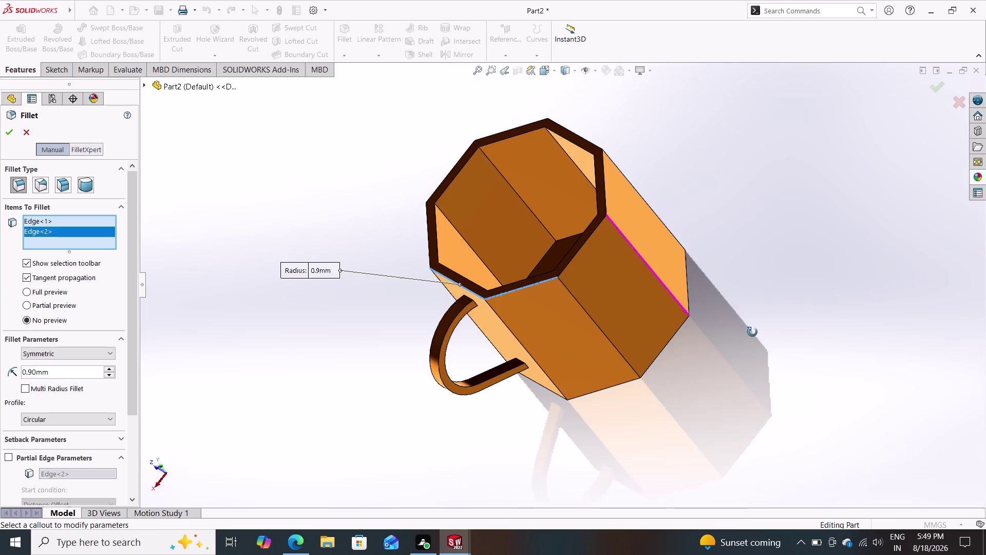
middle_drag(753, 332, 758, 331)
click(589, 249)
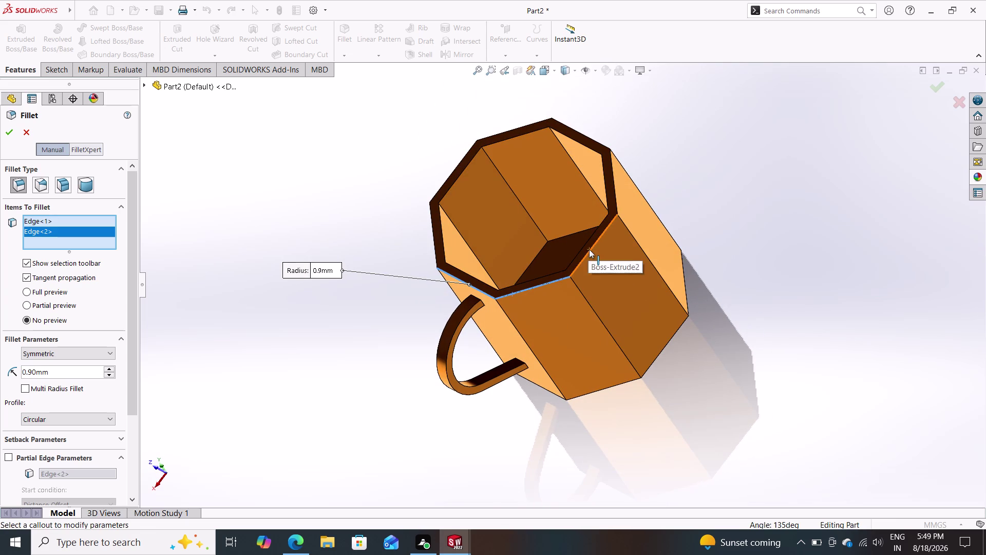
middle_drag(751, 196, 743, 261)
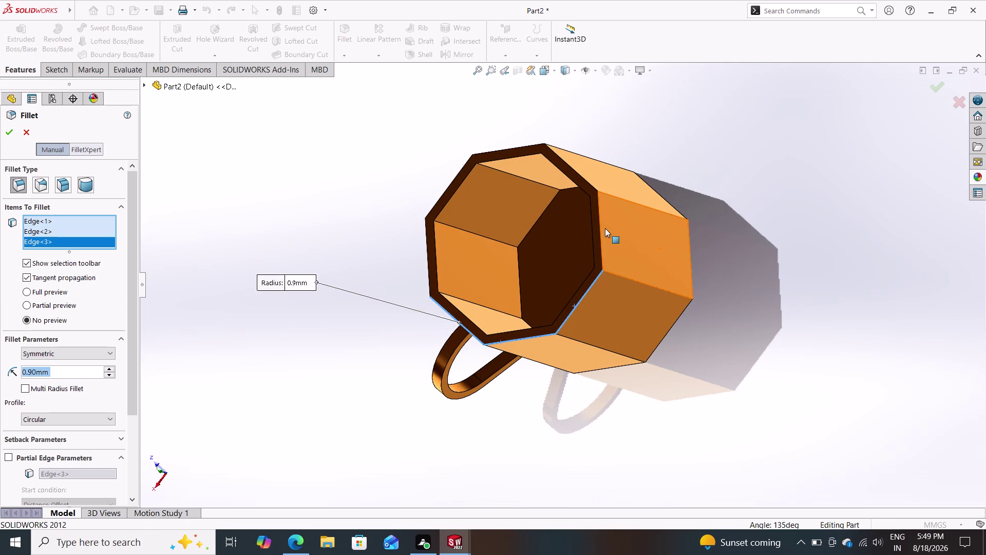
click(599, 227)
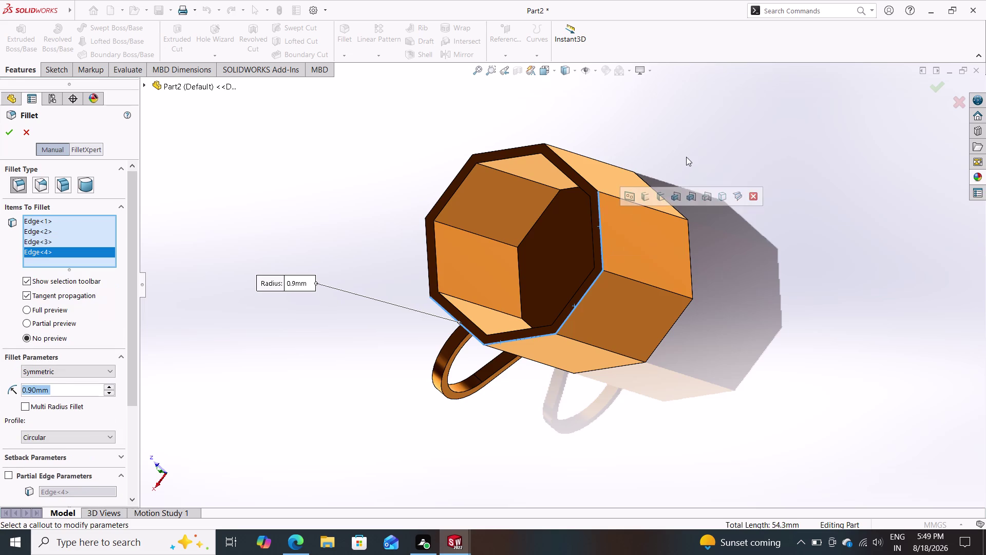
Add the remaining rim edges and create Fillet5 at 0.90 mm radius.
middle_drag(686, 155, 696, 249)
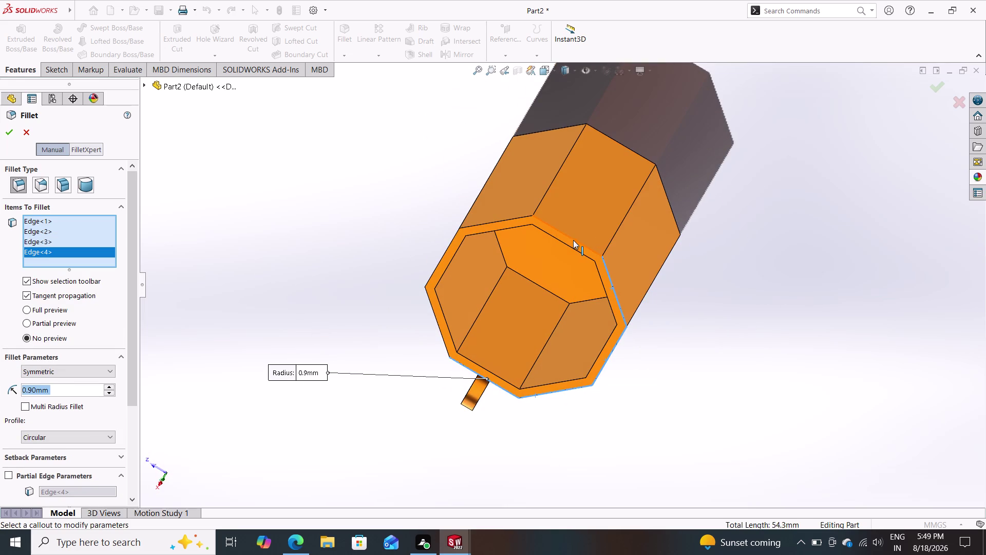
click(575, 239)
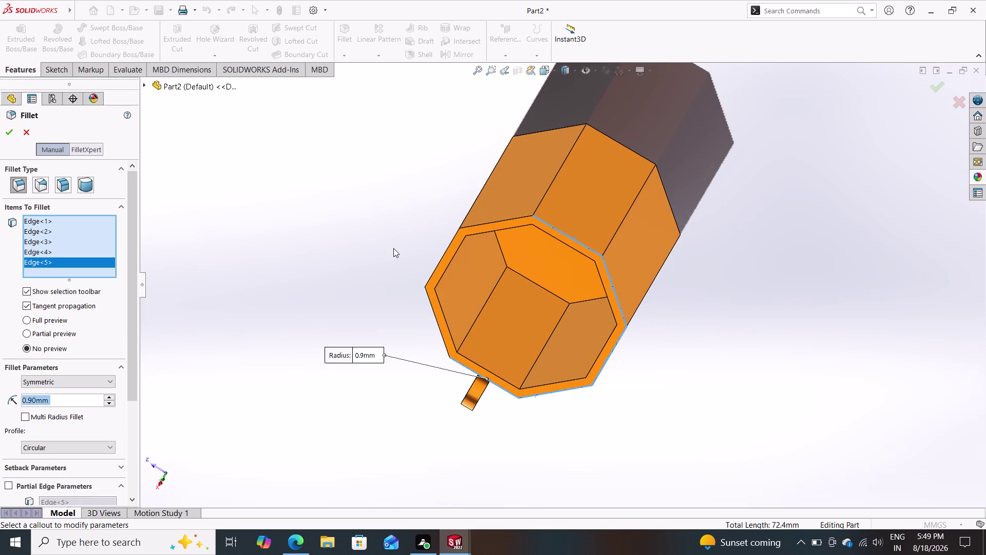
middle_drag(344, 242, 372, 278)
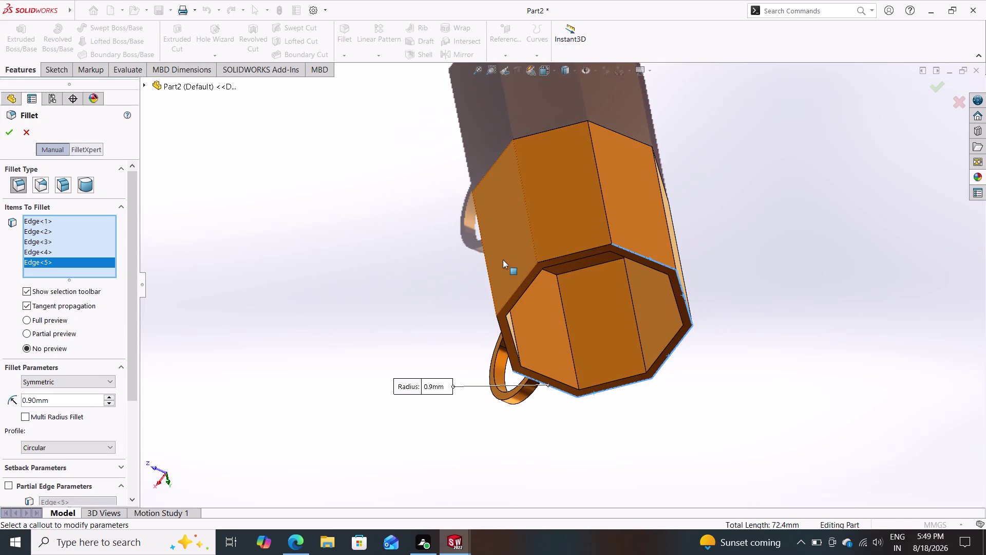
click(562, 256)
middle_drag(314, 359, 317, 349)
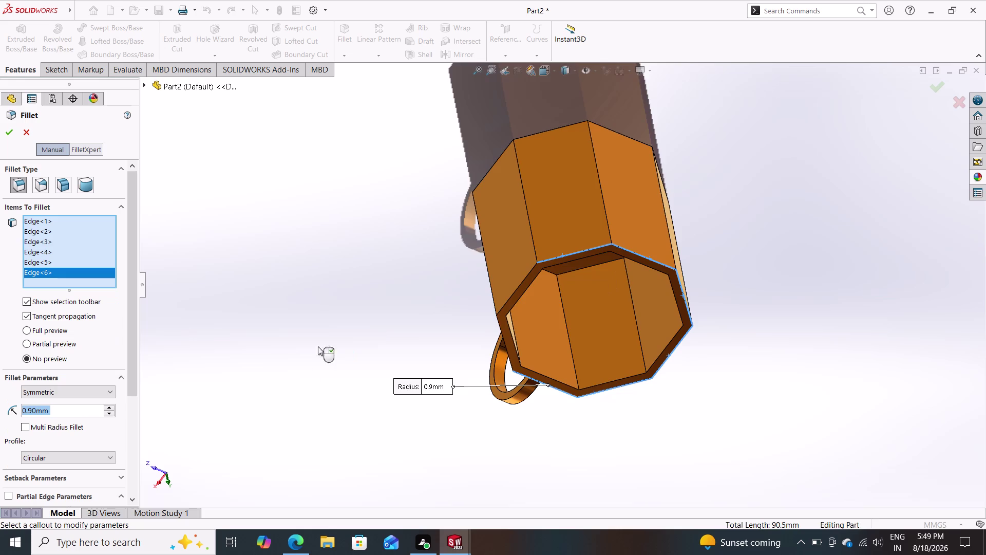
middle_drag(317, 349, 333, 306)
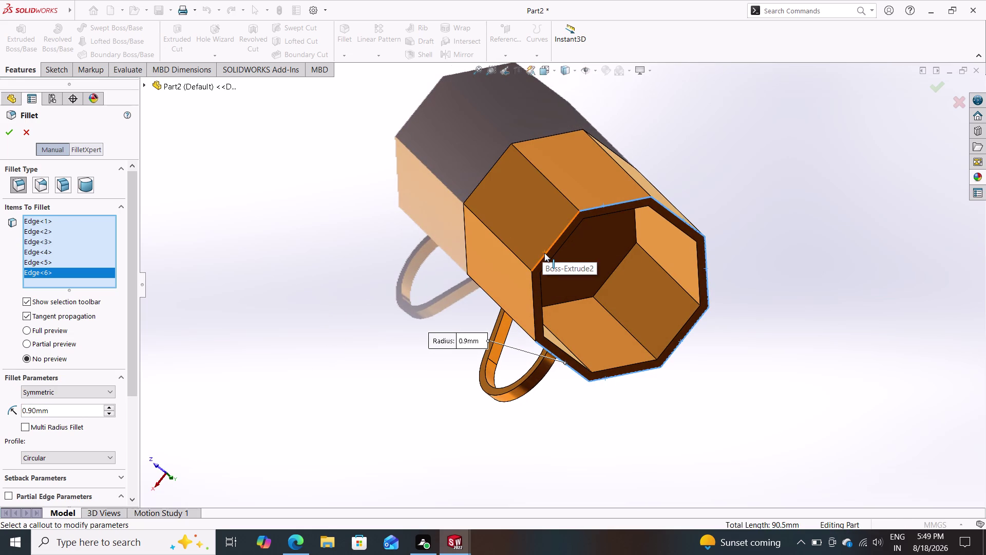
click(544, 253)
middle_drag(412, 286, 411, 193)
click(530, 227)
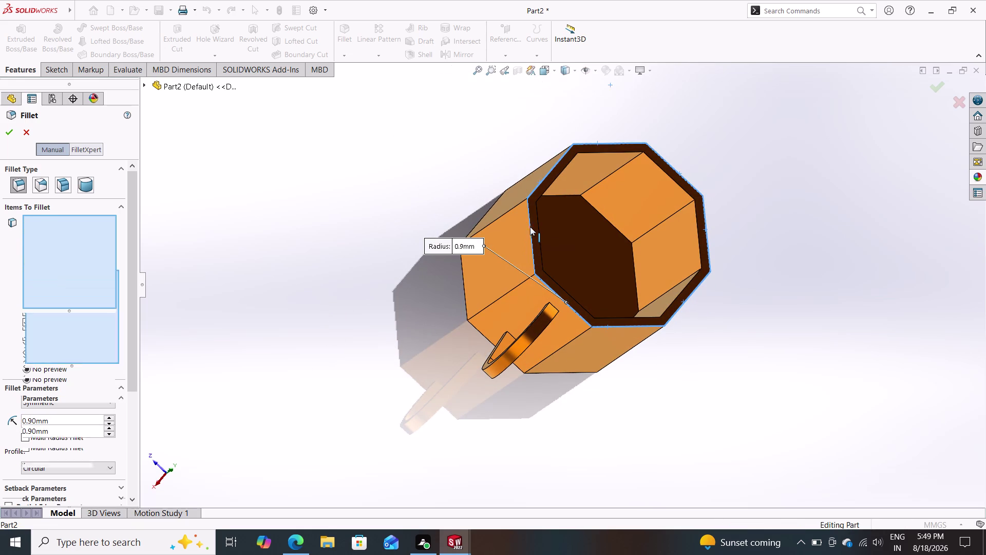
click(8, 128)
middle_drag(243, 301, 243, 230)
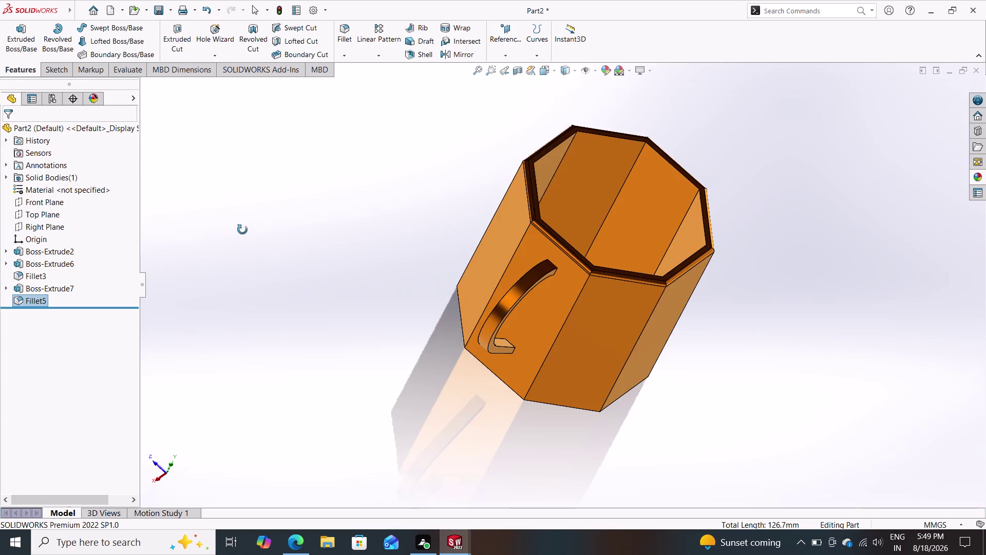
middle_drag(242, 230, 234, 231)
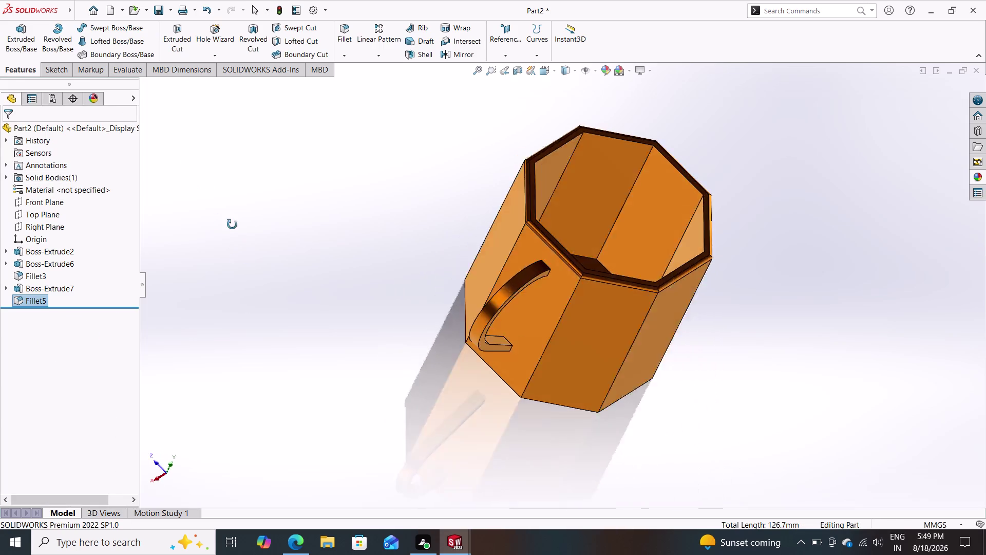
middle_drag(235, 231, 231, 215)
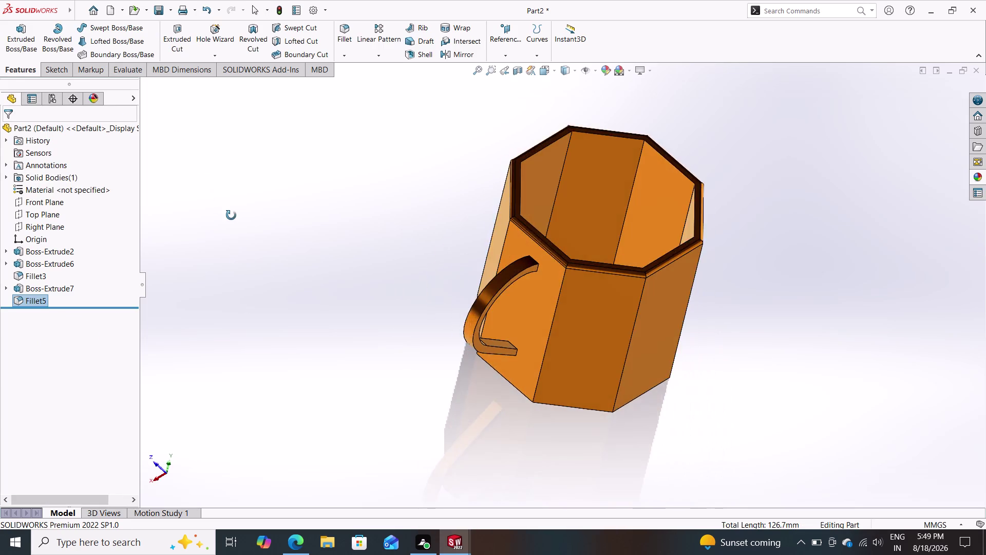
middle_drag(232, 215, 213, 157)
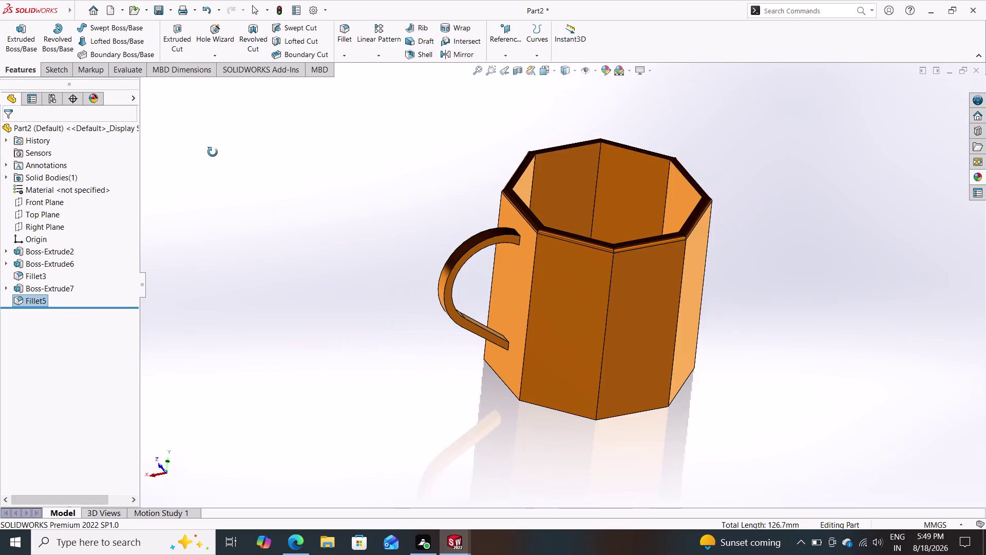
middle_drag(213, 156, 349, 245)
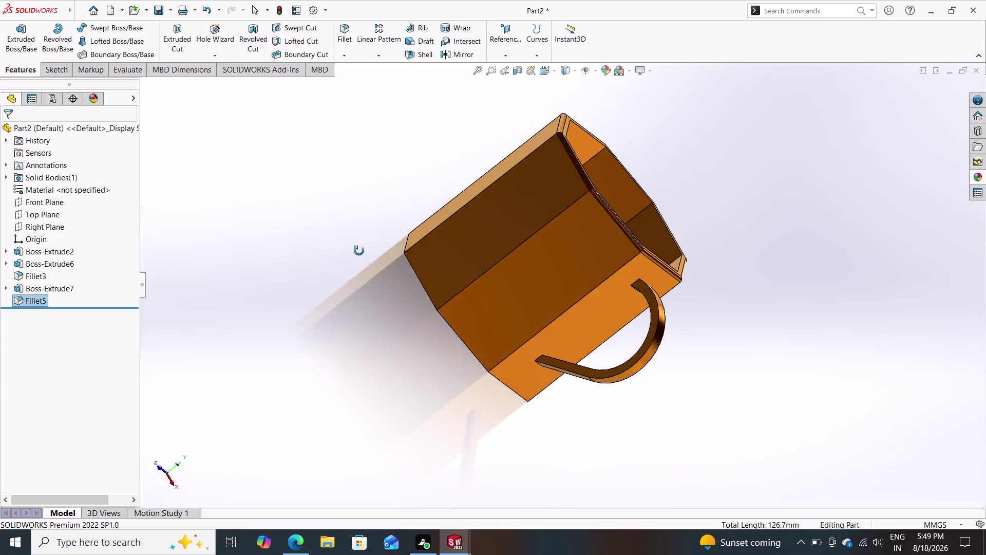
middle_drag(349, 245, 320, 234)
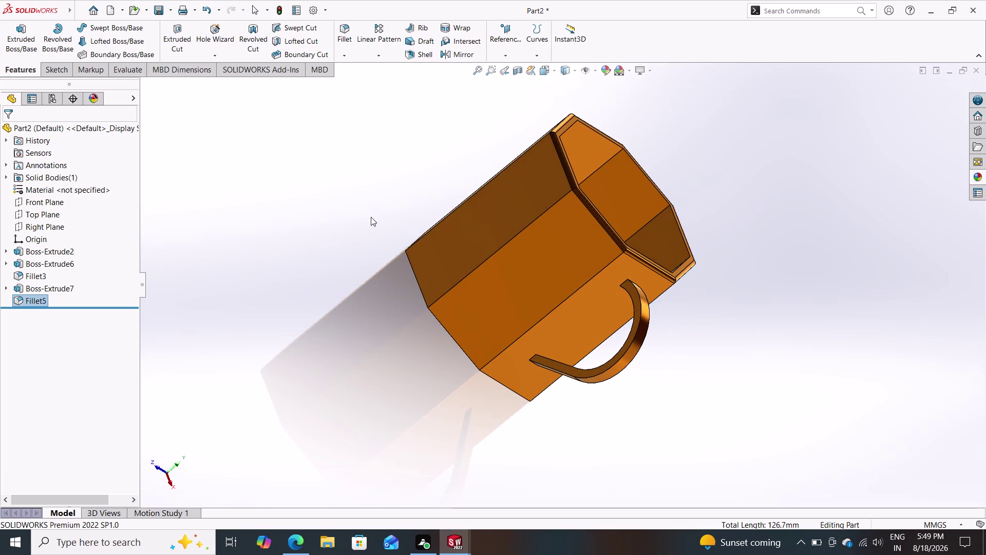
click(629, 68)
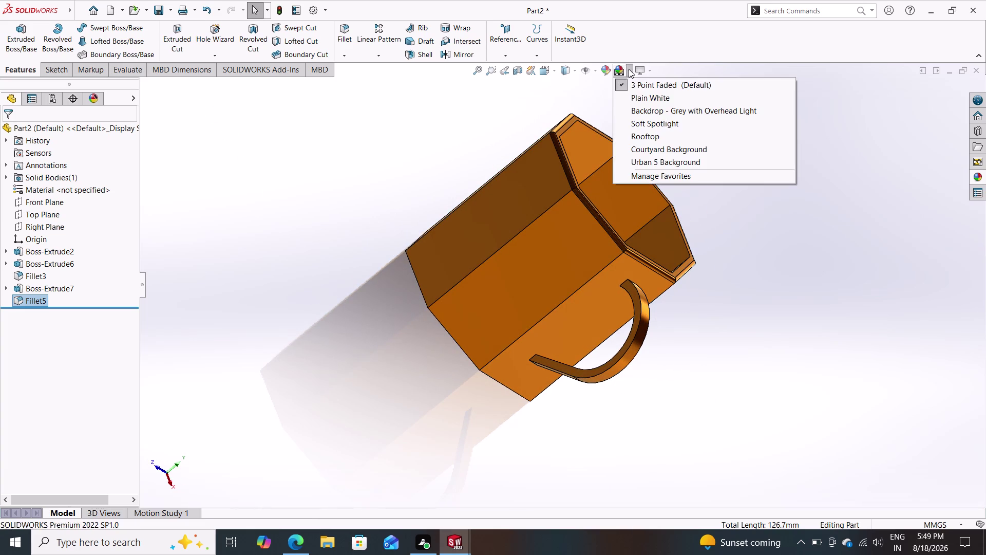
click(635, 96)
middle_drag(703, 257, 646, 197)
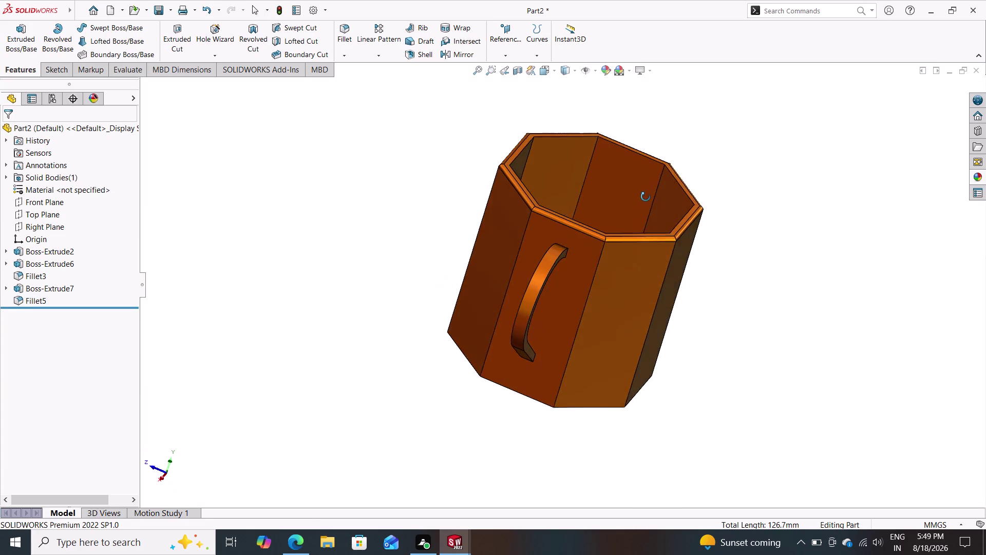
middle_drag(646, 197, 596, 167)
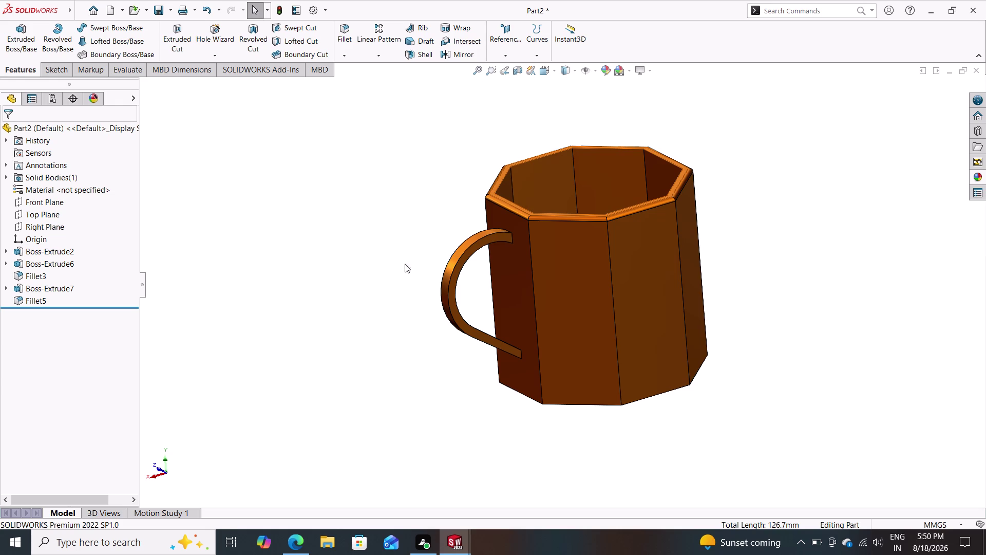
right_click(76, 187)
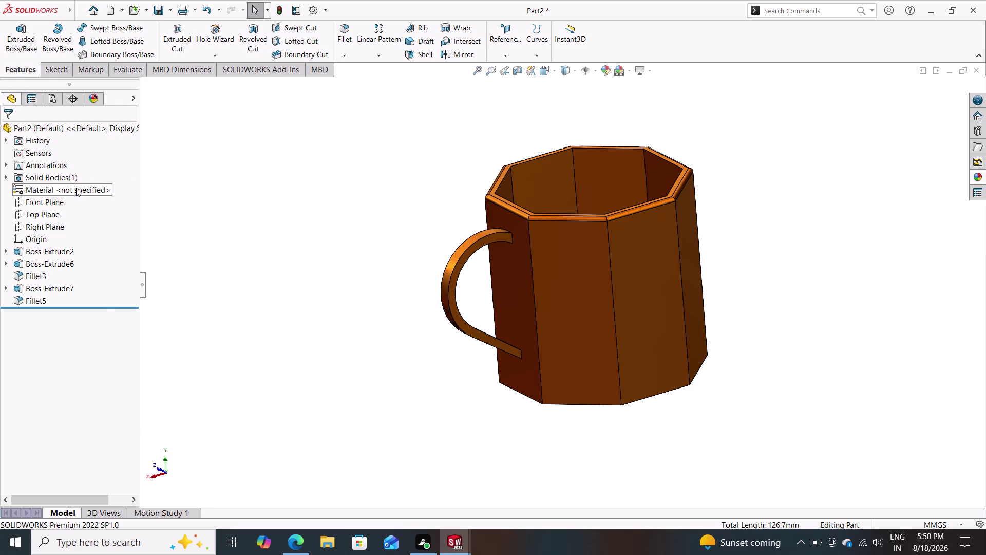
Assign Plain Carbon Steel as the part material and view the grey metallic finish.
click(104, 237)
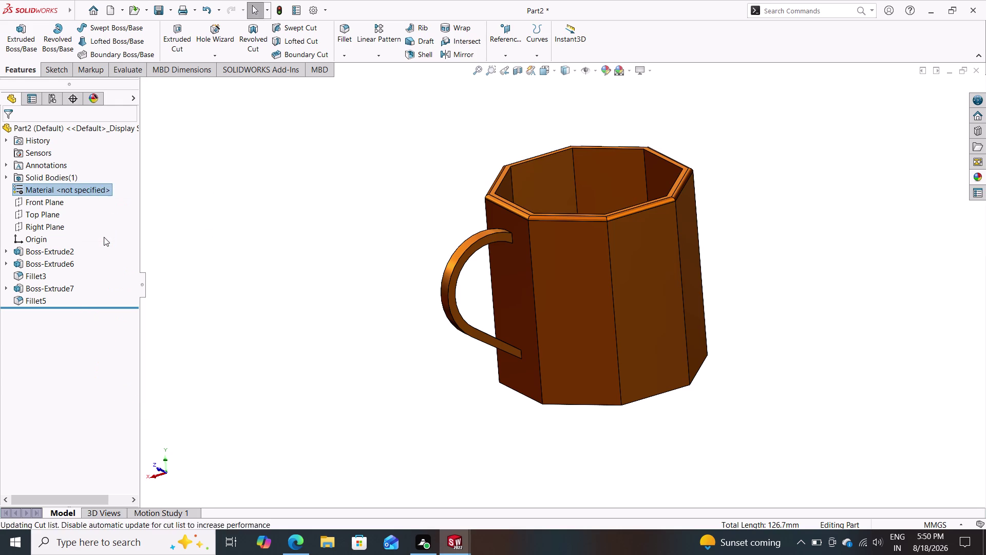
middle_drag(230, 279, 293, 310)
middle_drag(295, 309, 176, 238)
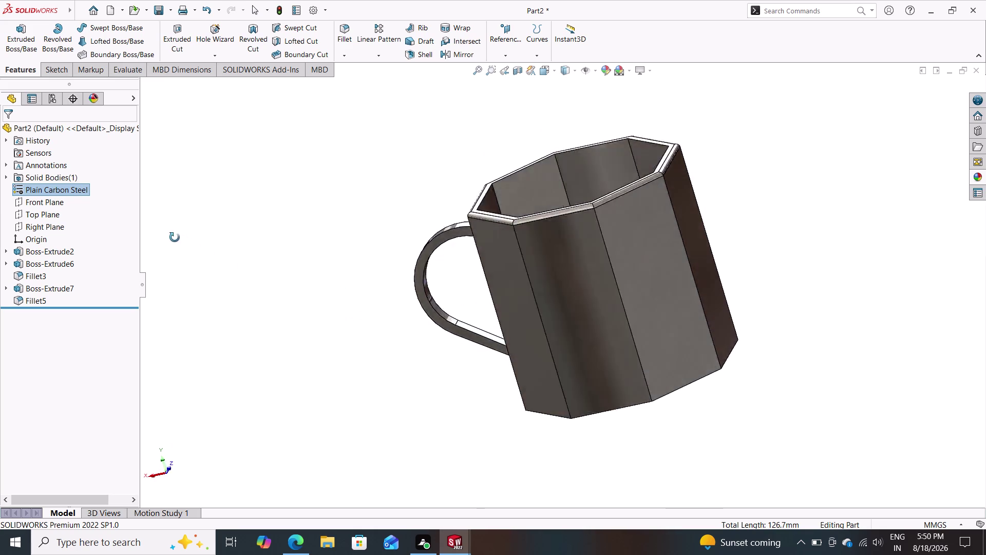
middle_drag(176, 238, 235, 268)
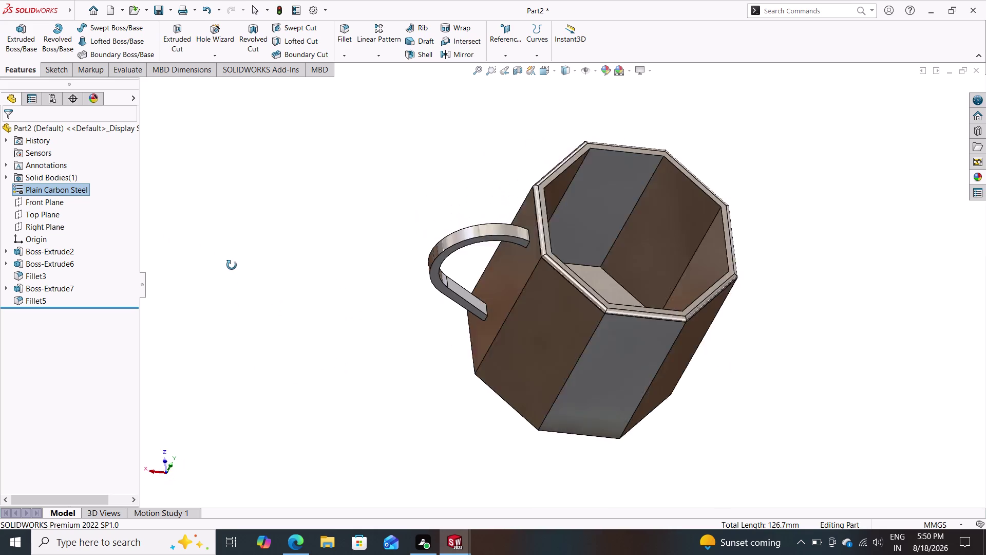
middle_drag(235, 268, 230, 176)
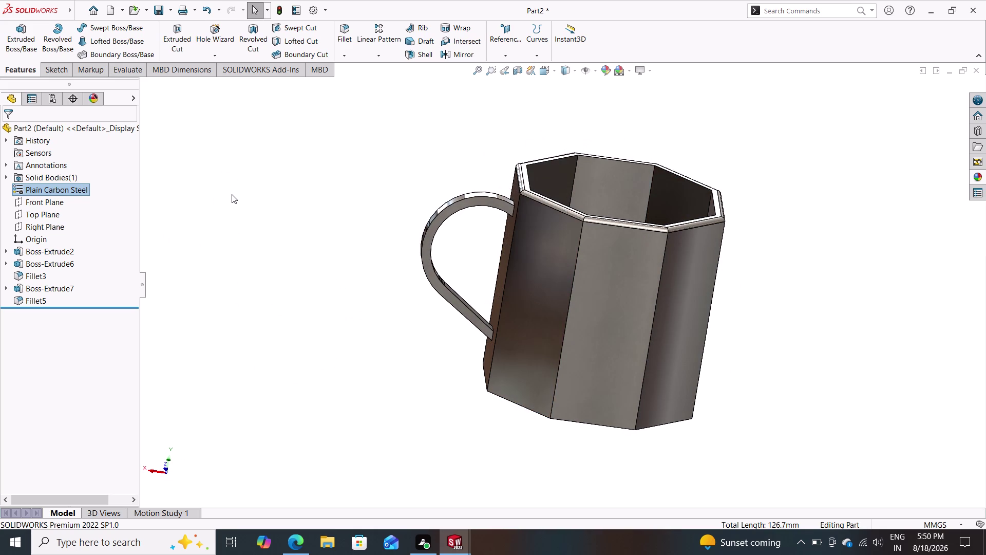